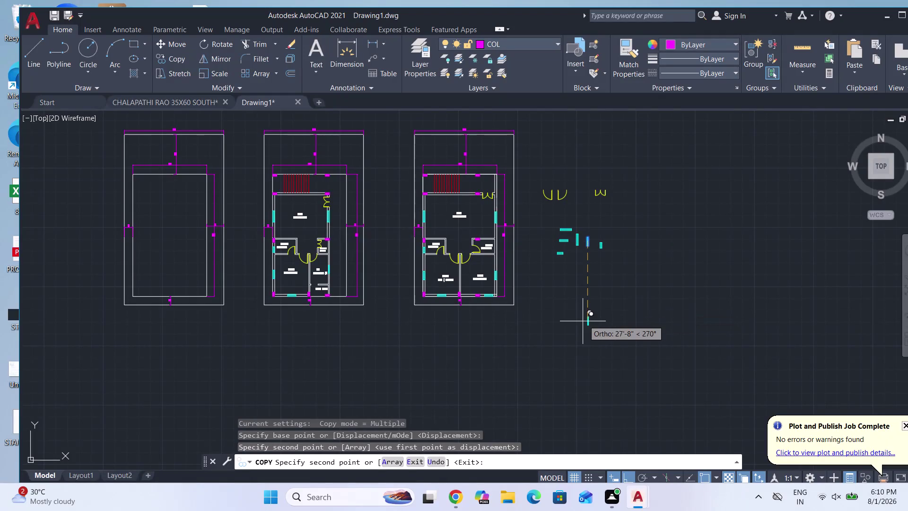
End the window copy and select the middle vertical window piece.
key(Escape)
scroll(up, 3)
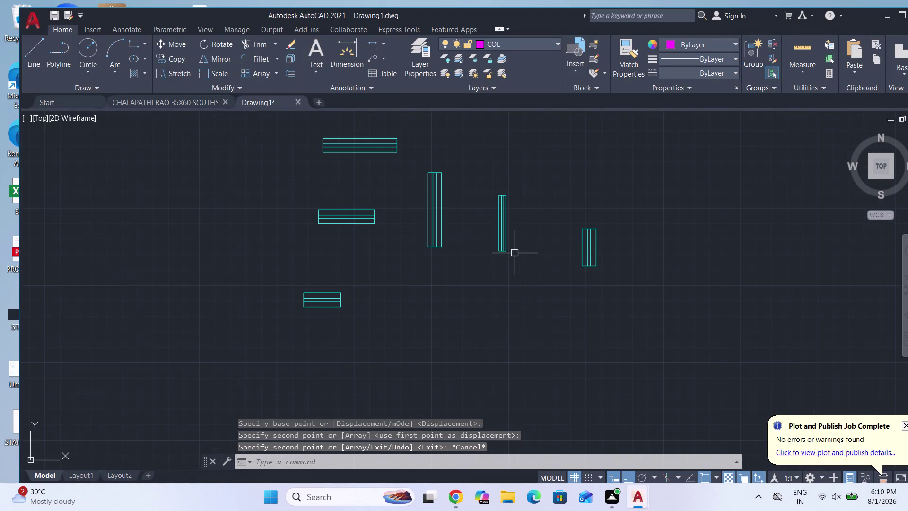
click(514, 253)
click(493, 192)
Scale the piece by reference to 2'-6" long, anchored at its bottom endpoint.
text(S)
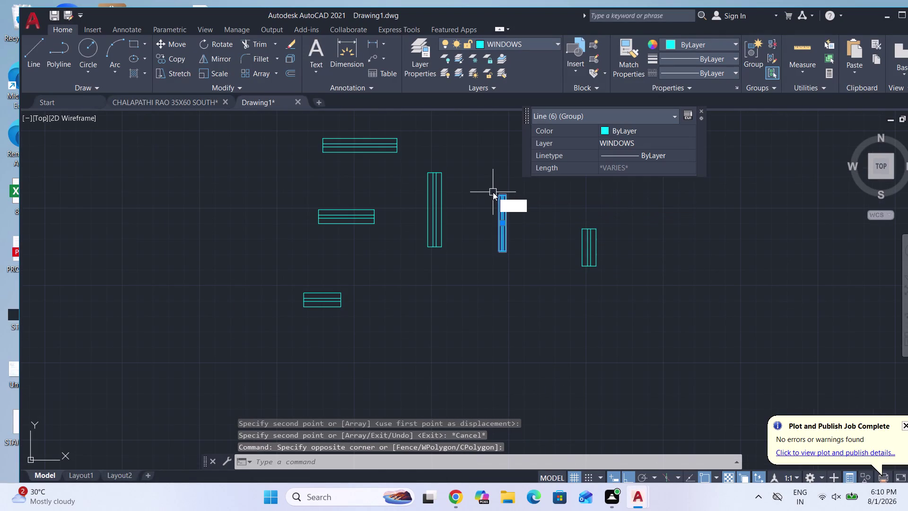
text(C)
key(Return)
scroll(up, 3)
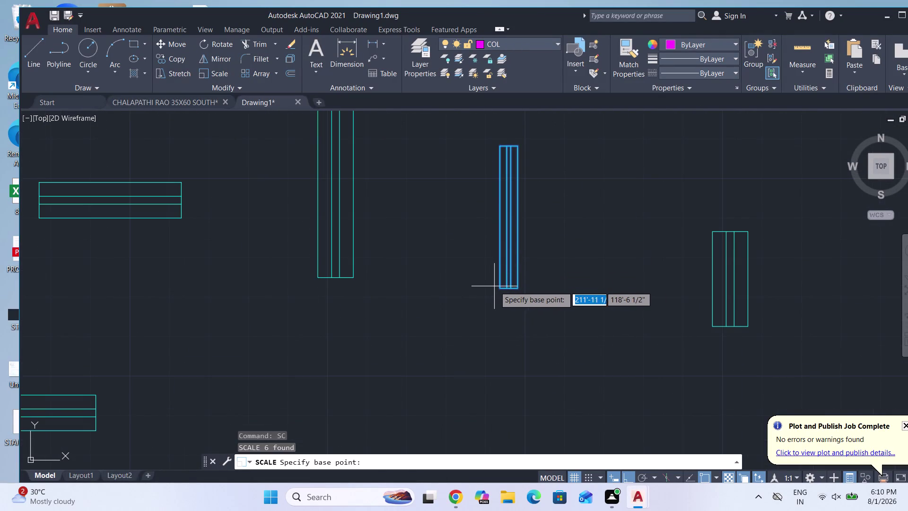
click(497, 286)
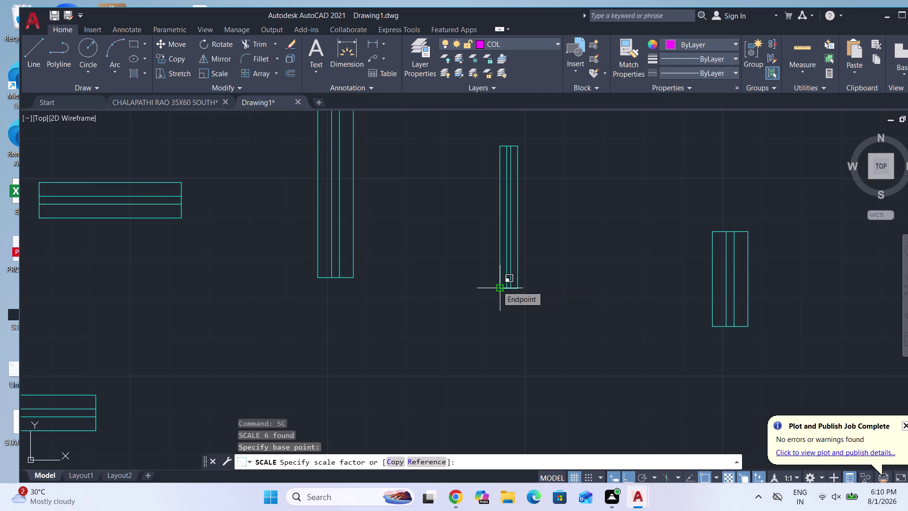
key(r)
key(Return)
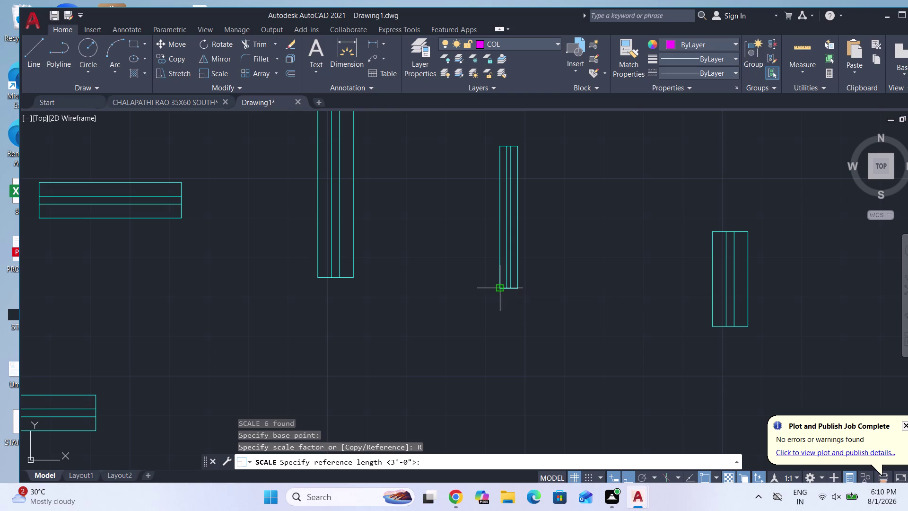
click(496, 286)
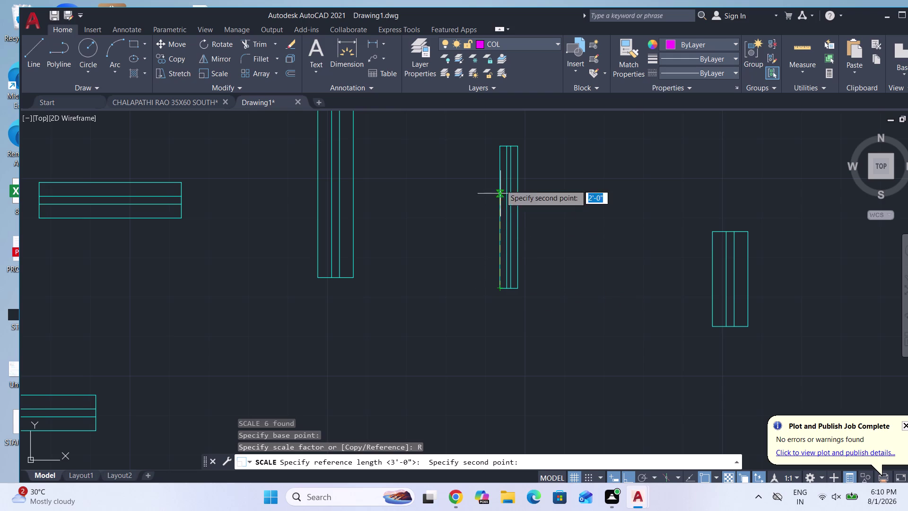
click(499, 145)
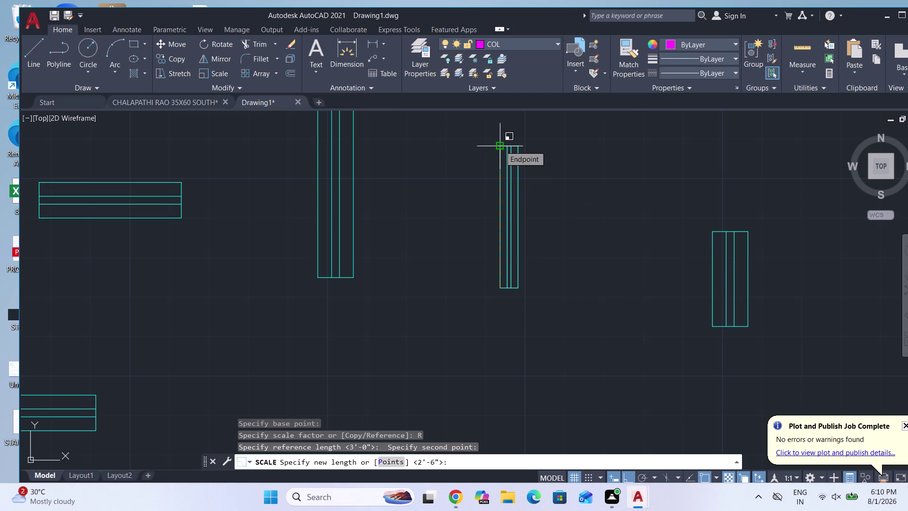
text(2.5')
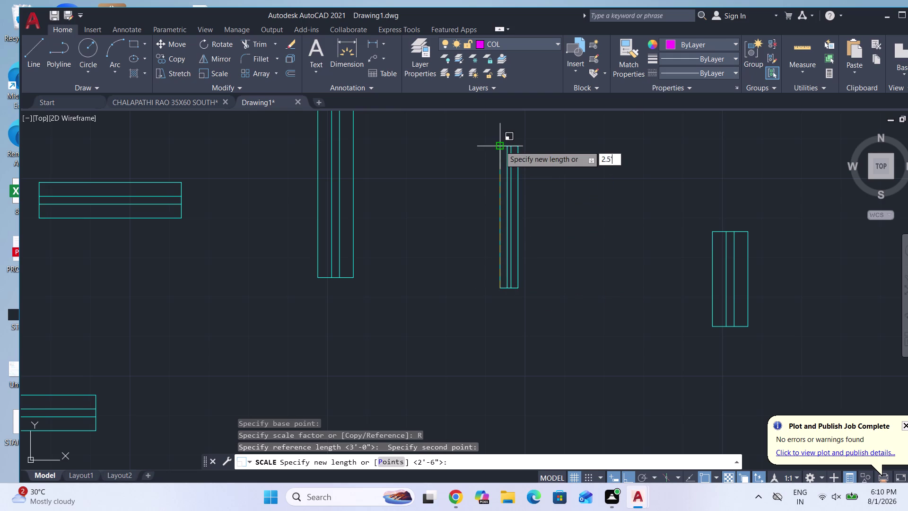
key(Return)
key(Escape)
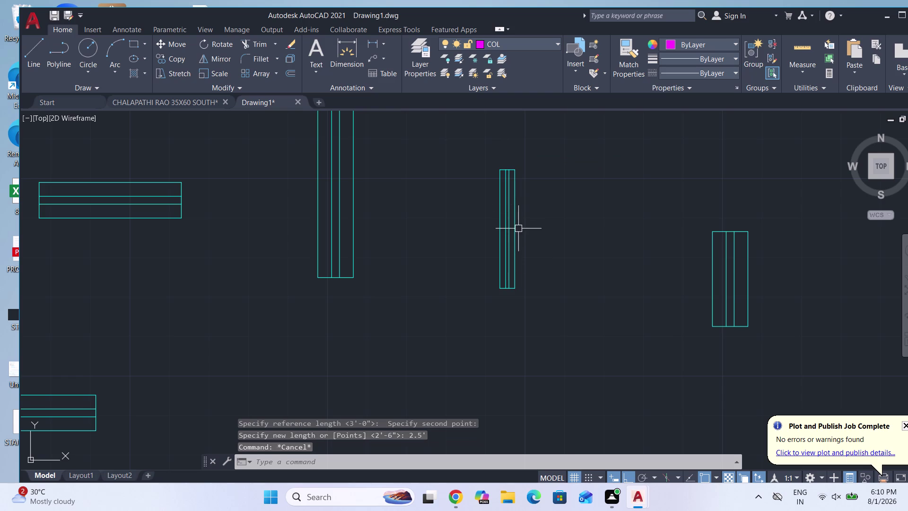
scroll(down, 3)
click(523, 273)
click(494, 170)
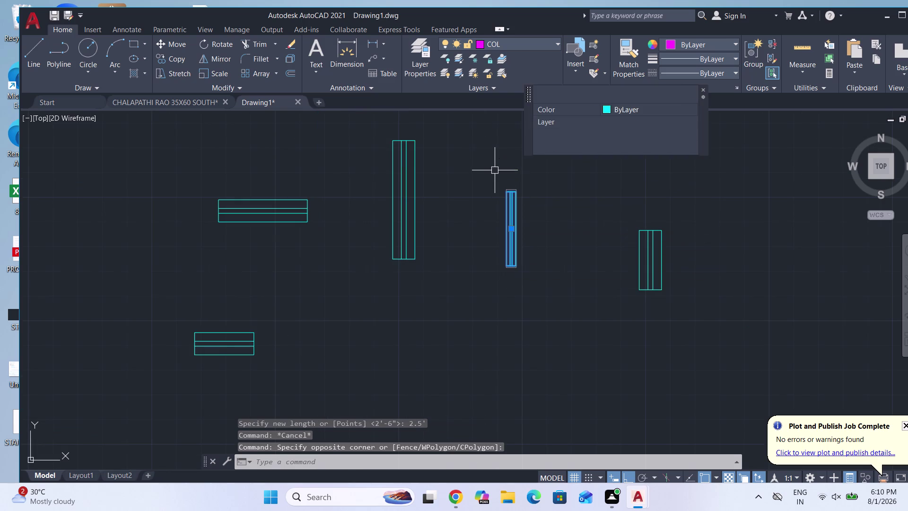
text(SC)
key(Return)
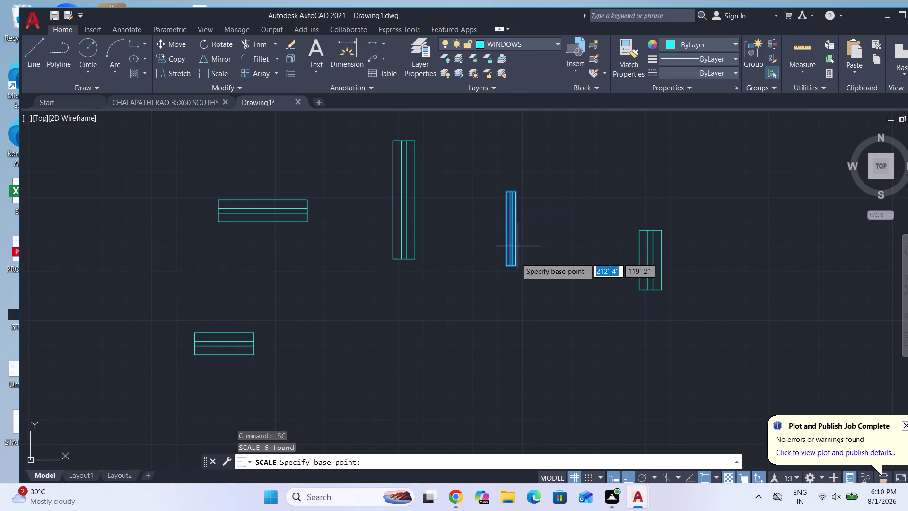
click(506, 266)
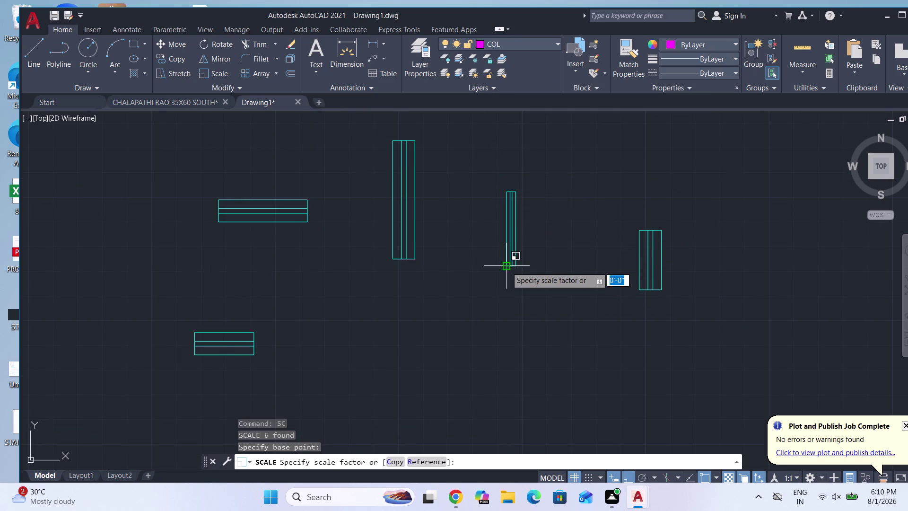
key(r)
key(Return)
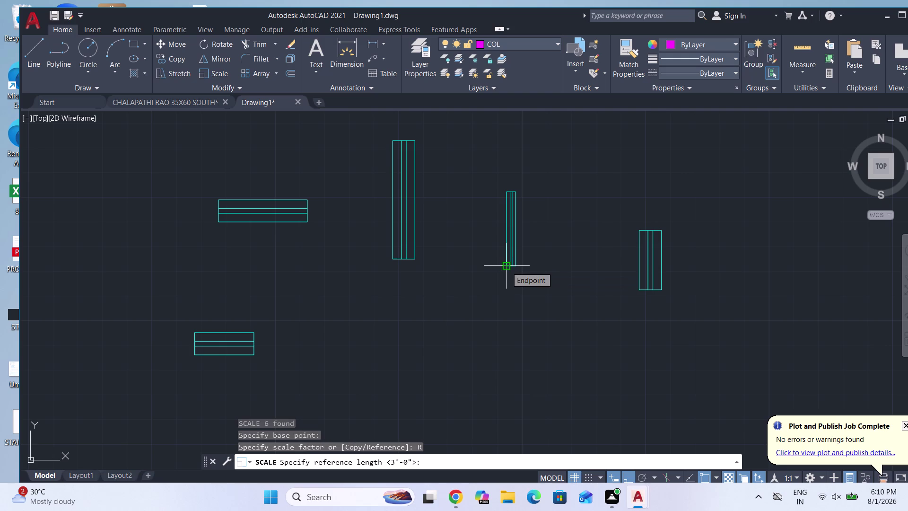
text(2')
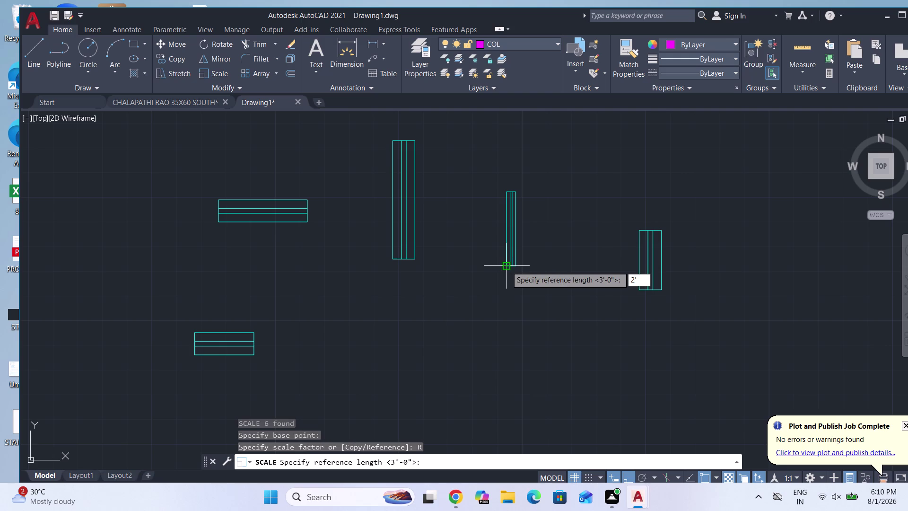
key(Return)
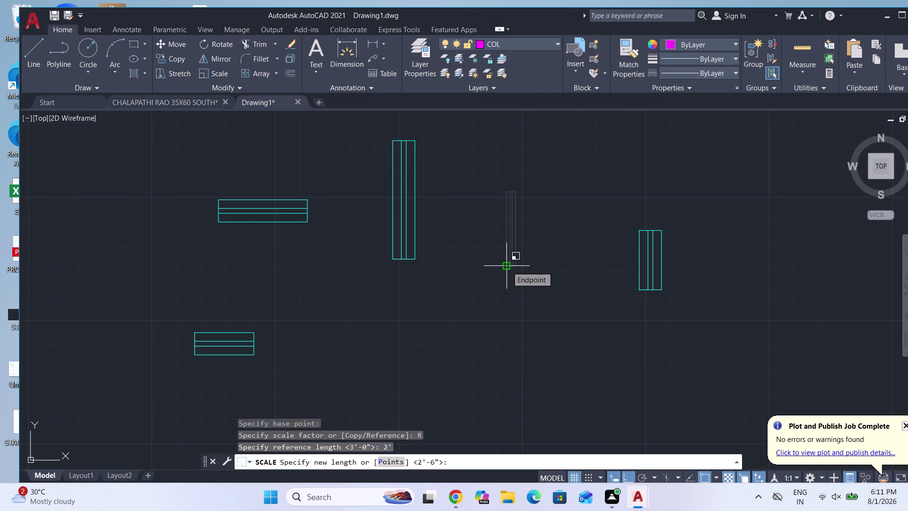
text(2)
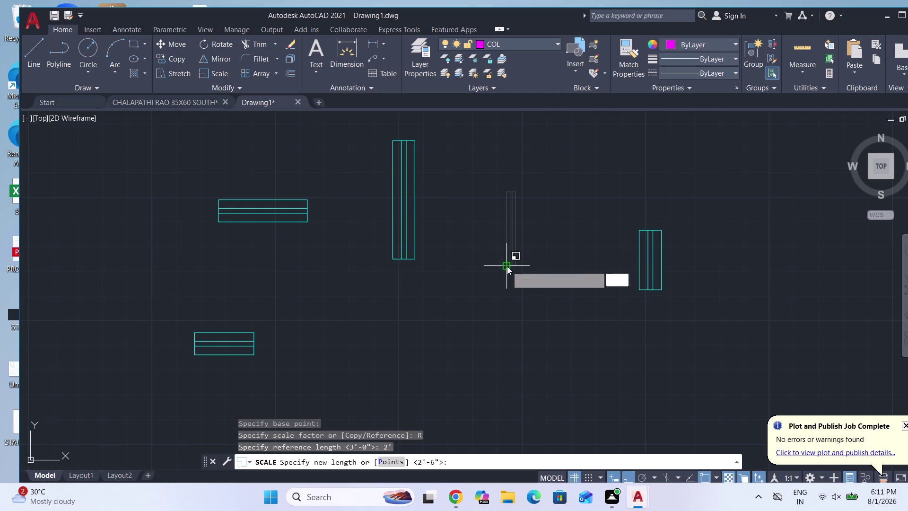
text(')
key(Return)
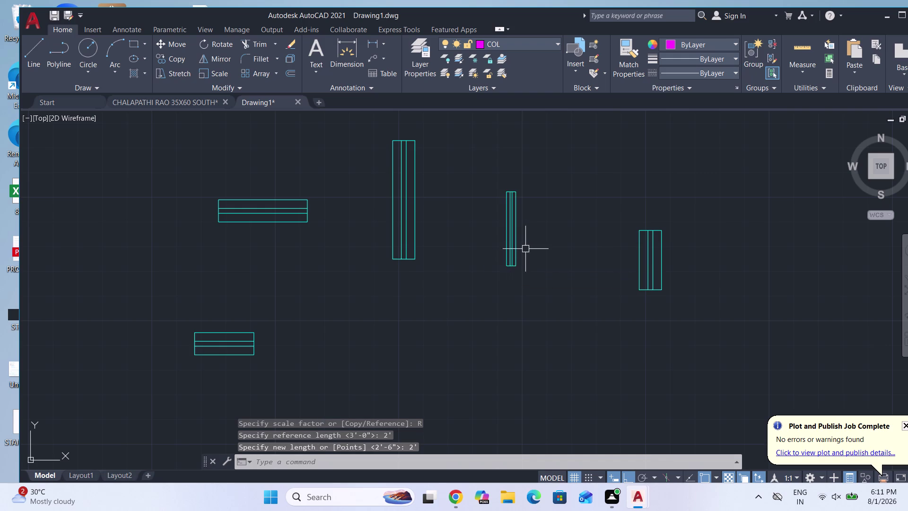
click(515, 264)
scroll(down, 3)
scroll(down, 3)
key(Escape)
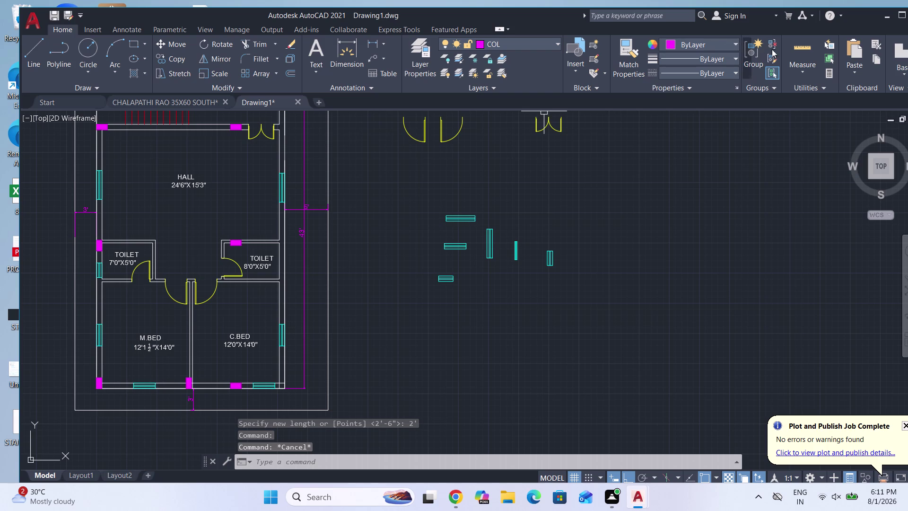
Measure the vertical window piece with a linear dimension, then abandon it.
click(372, 42)
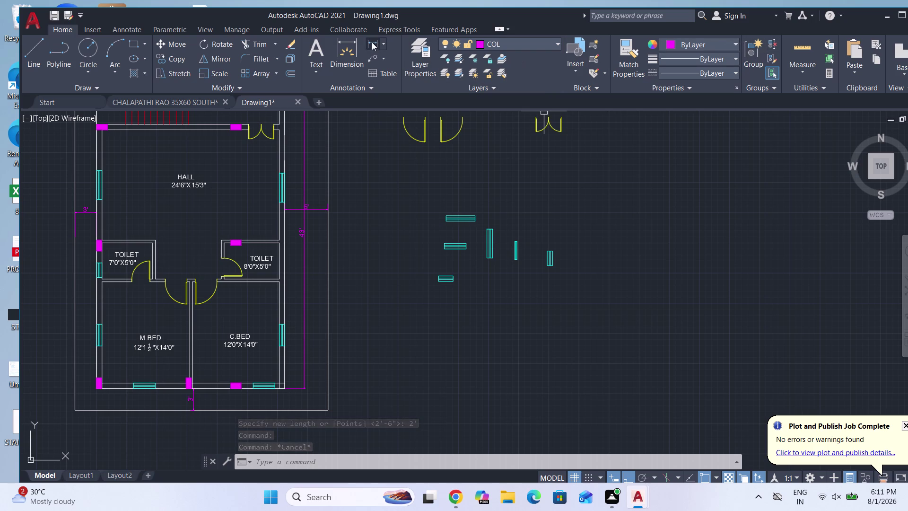
scroll(up, 3)
scroll(up, 3)
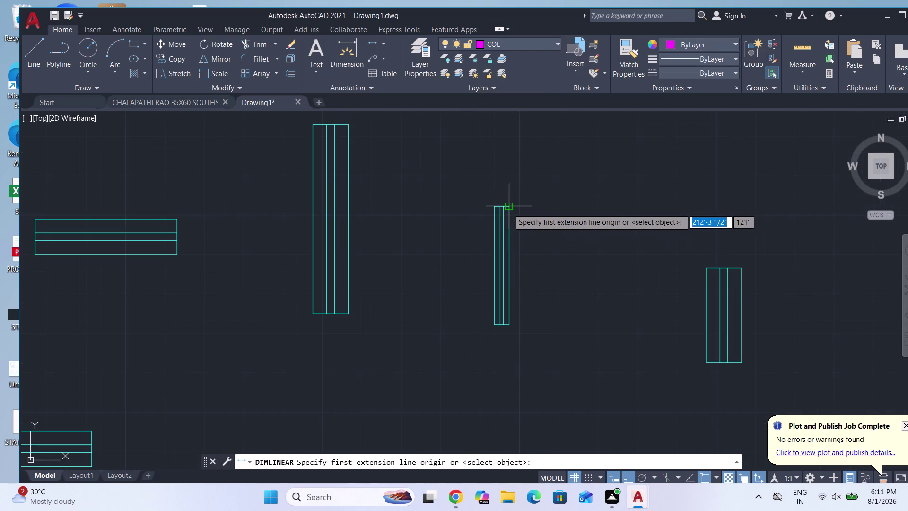
click(508, 208)
click(507, 324)
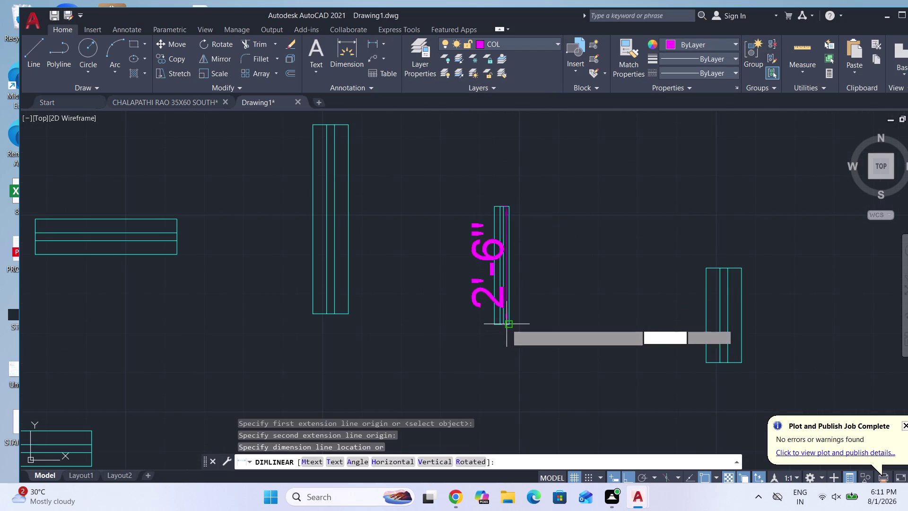
key(Escape)
Scale the piece by reference from 2'-6" to 2' with its top end fixed.
click(515, 343)
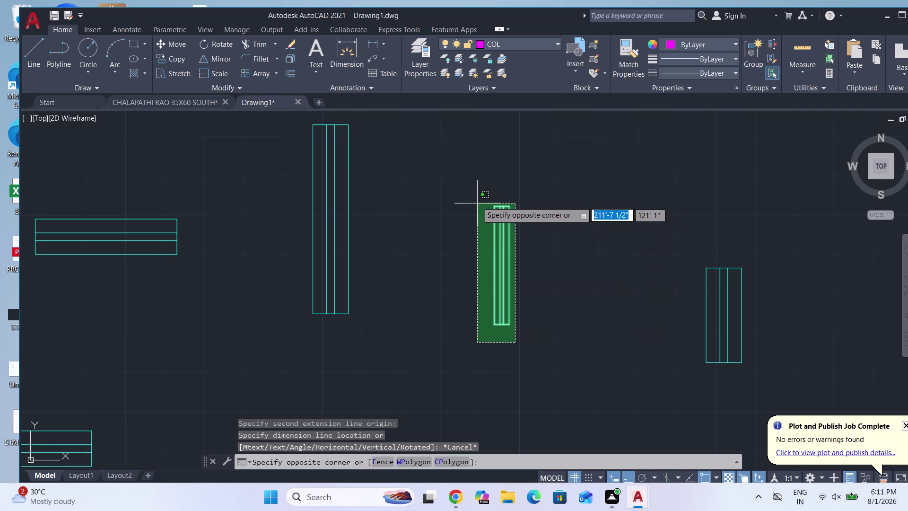
click(477, 191)
text(SC)
key(Return)
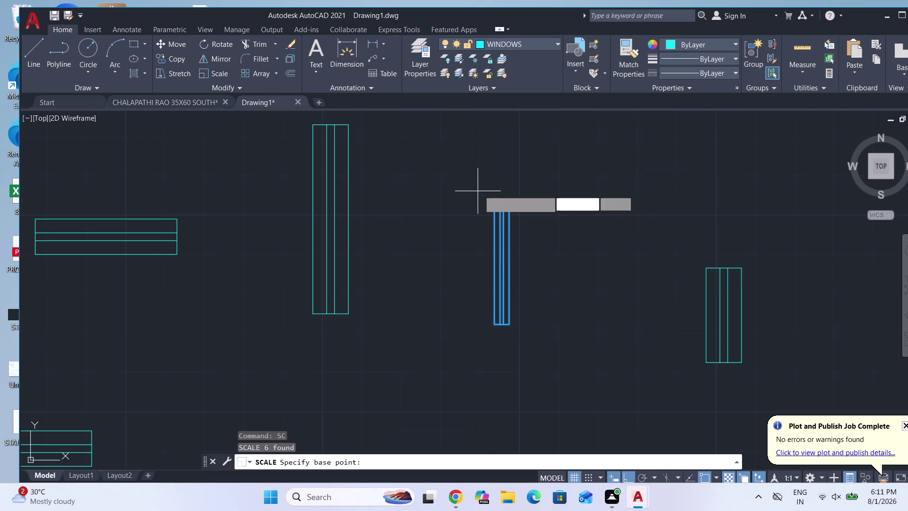
click(492, 205)
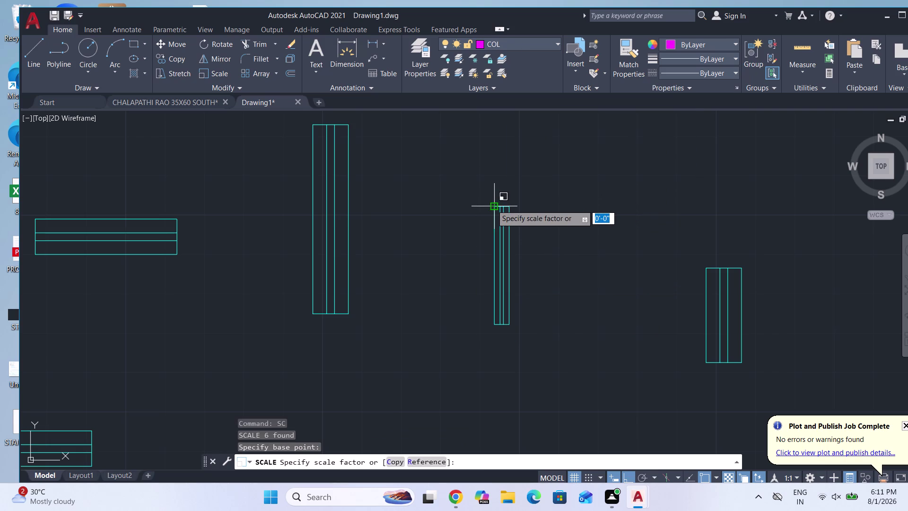
key(r)
key(Return)
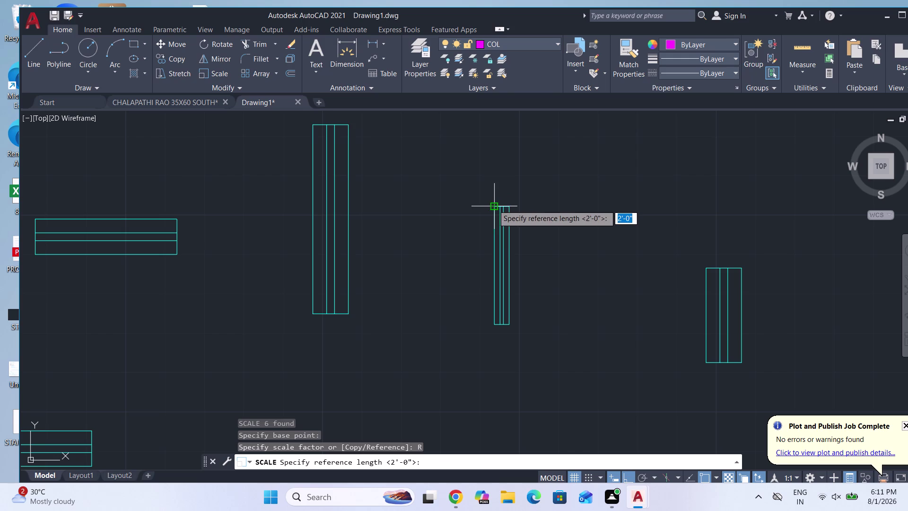
click(495, 205)
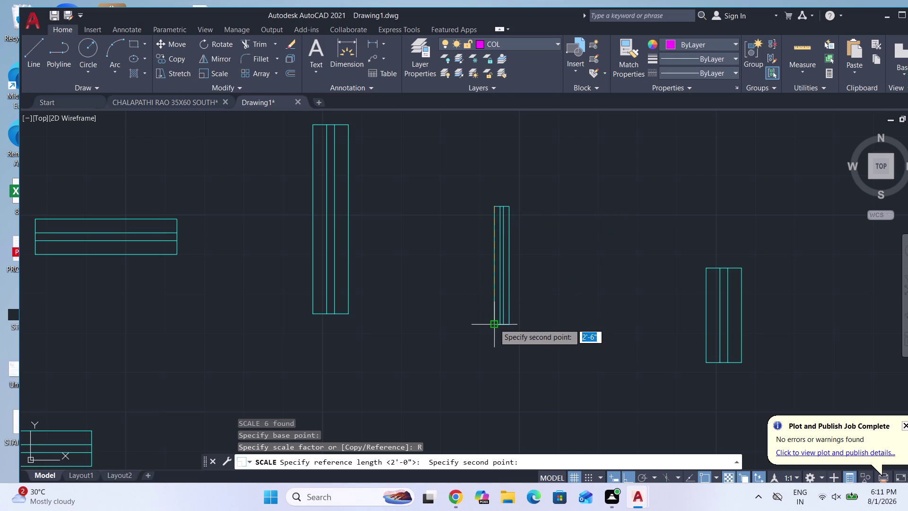
click(495, 323)
text(2)
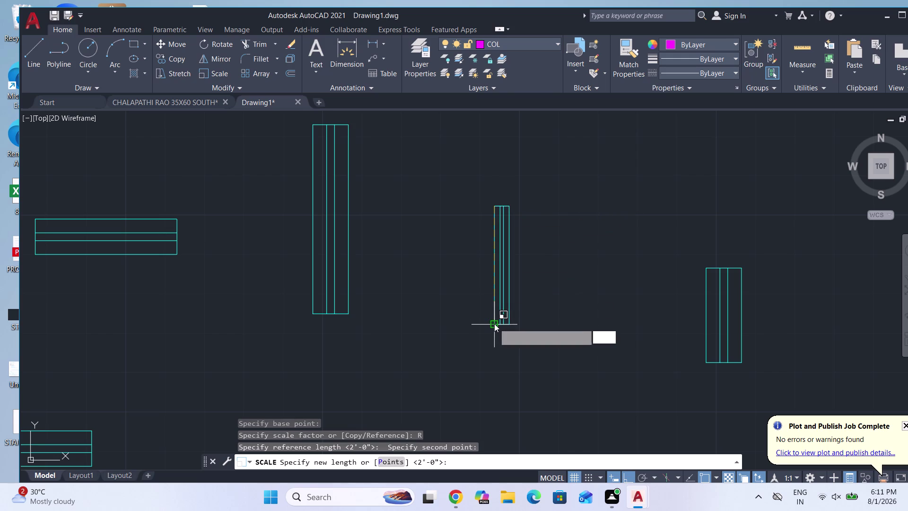
text(')
key(Return)
key(Escape)
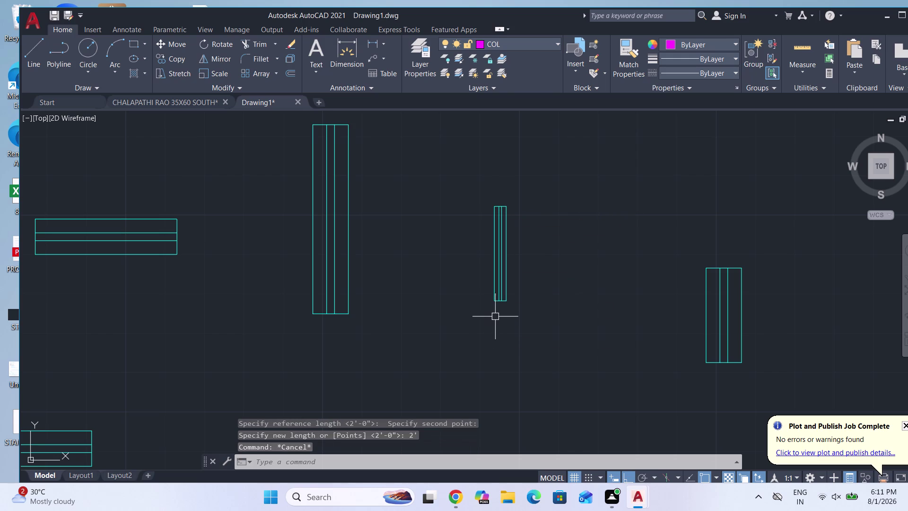
click(503, 288)
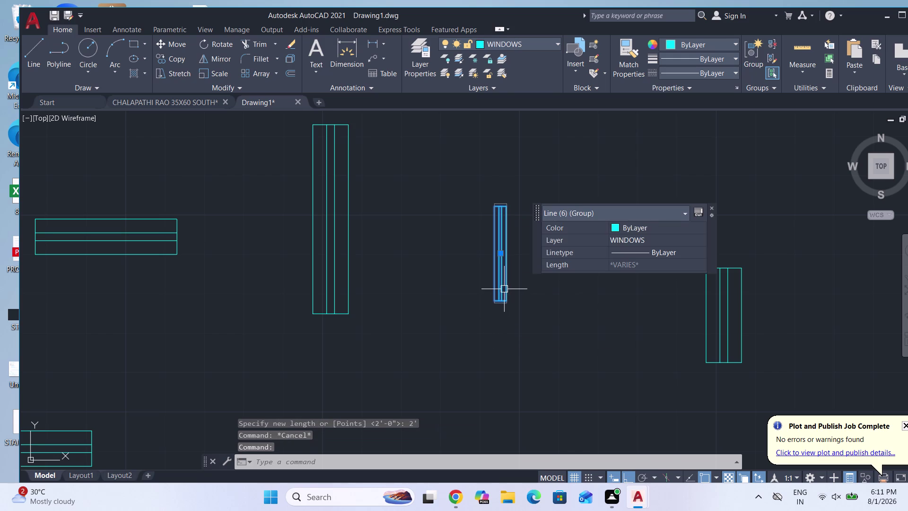
text(CO)
key(Return)
scroll(up, 3)
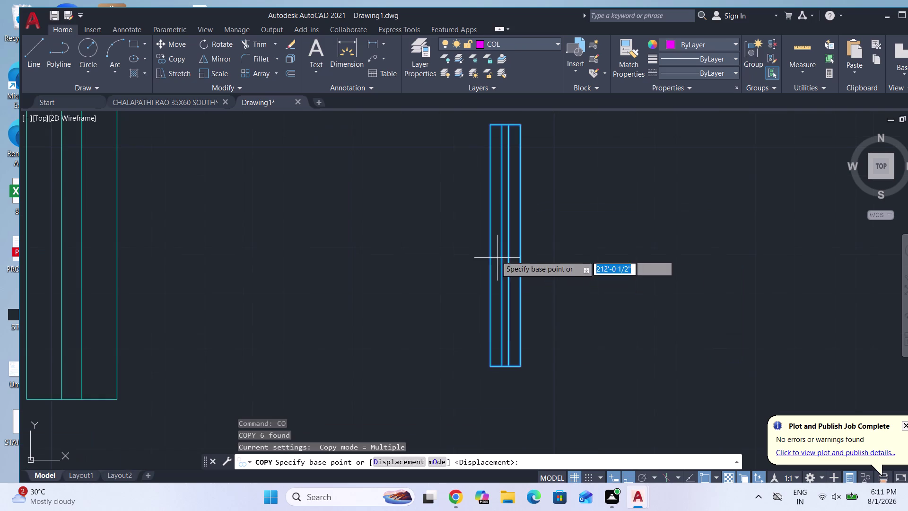
click(488, 243)
scroll(down, 3)
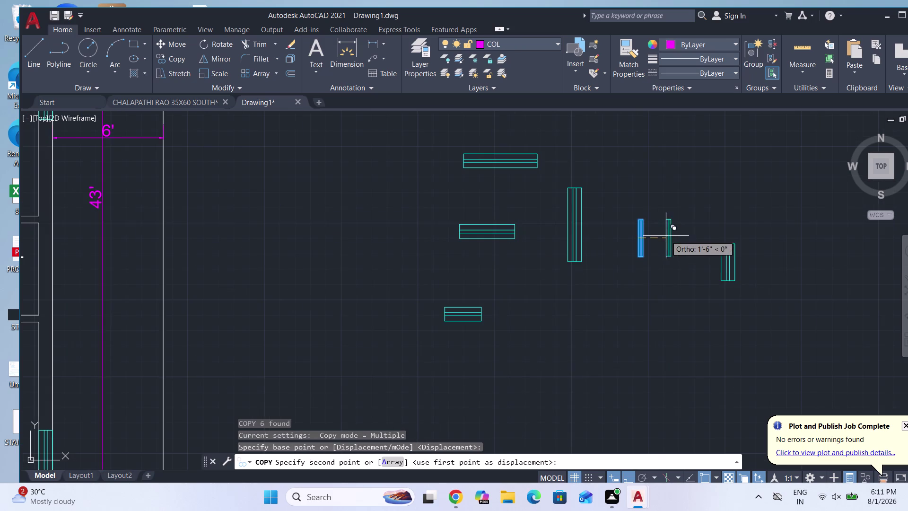
scroll(down, 3)
scroll(up, 3)
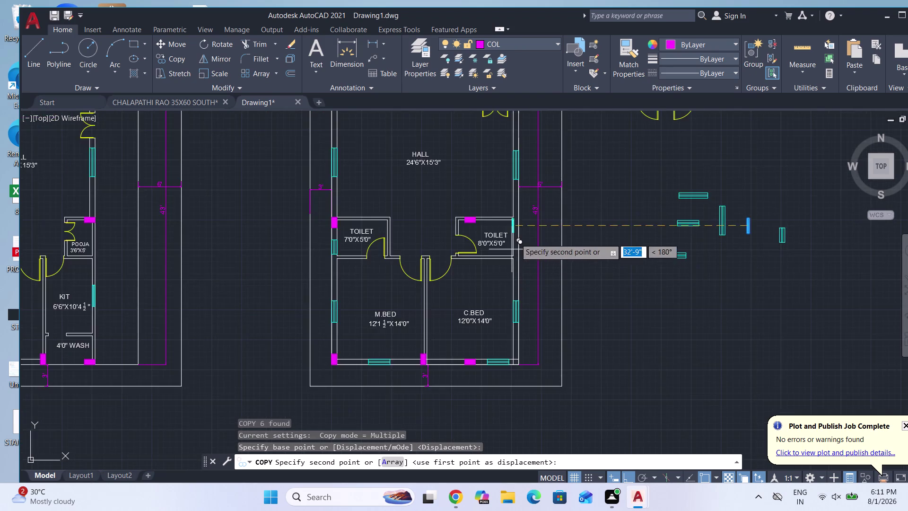
scroll(up, 3)
scroll(down, 3)
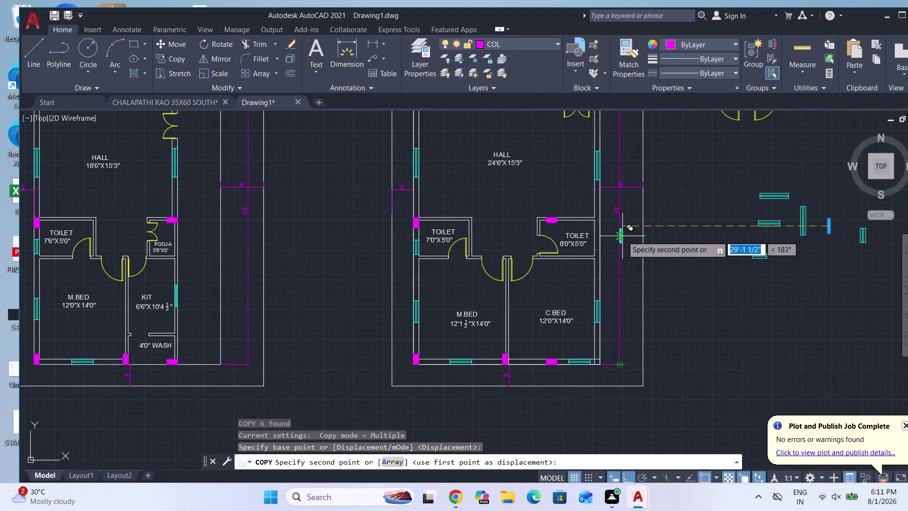
scroll(down, 3)
scroll(up, 3)
scroll(up, 3)
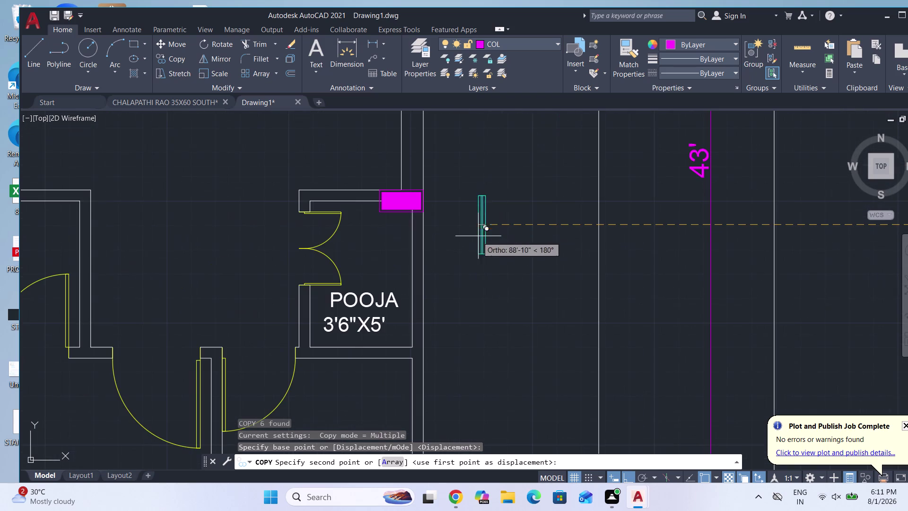
click(413, 272)
scroll(down, 3)
scroll(down, 3)
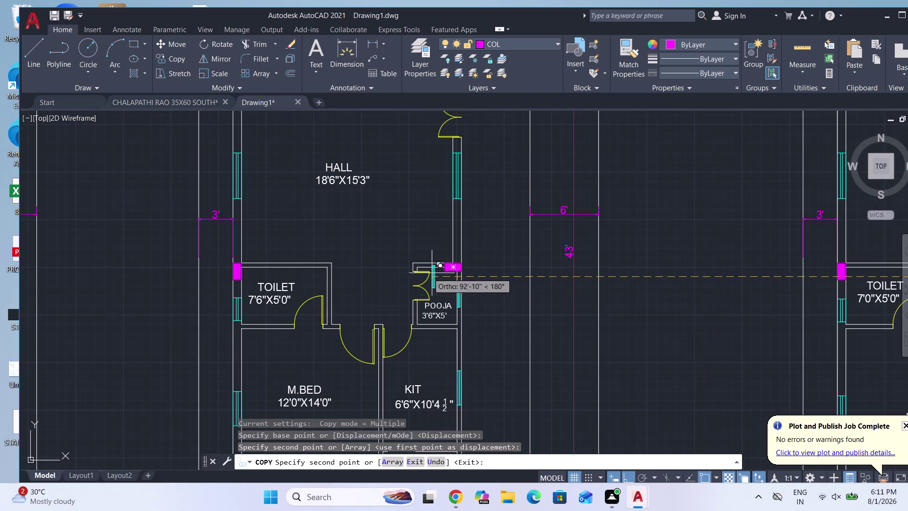
scroll(down, 3)
scroll(down, 3)
scroll(up, 3)
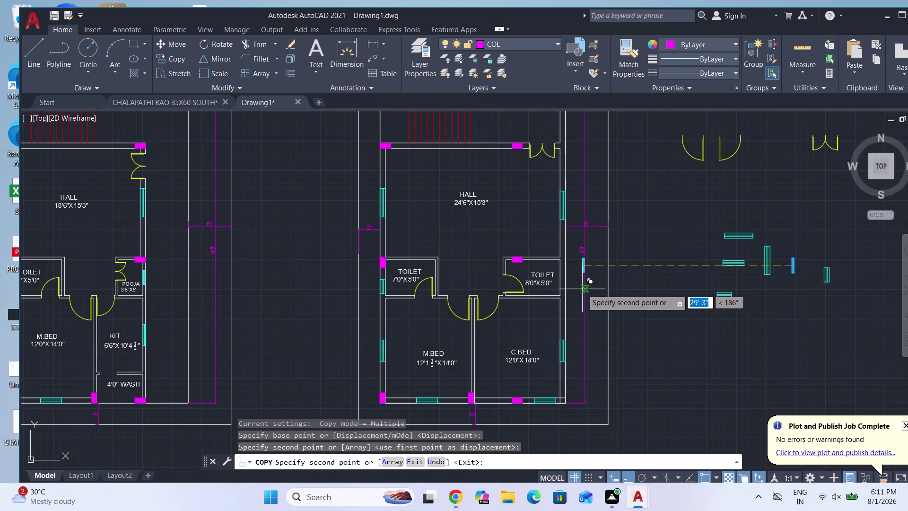
key(Escape)
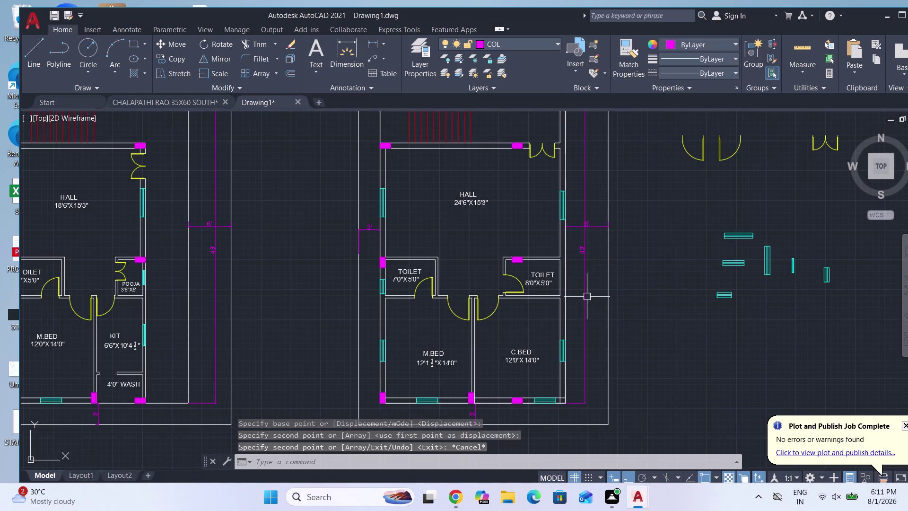
scroll(up, 3)
click(186, 297)
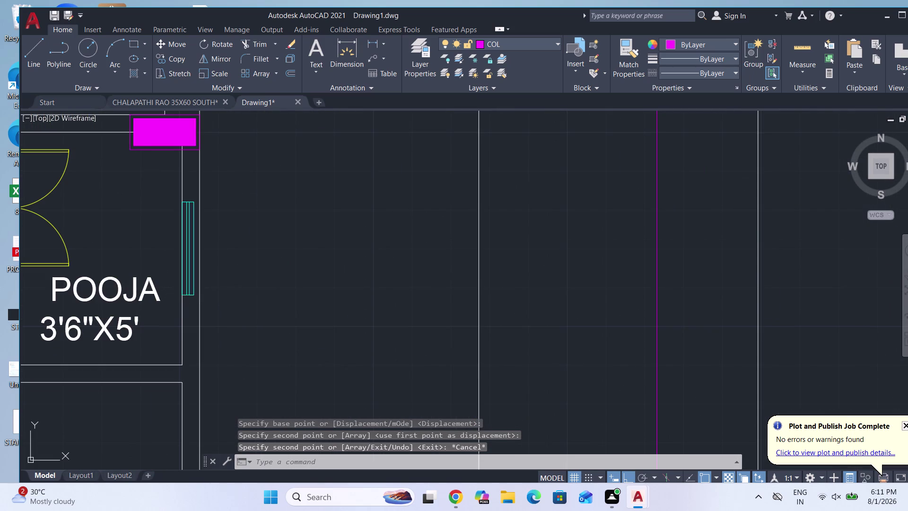
key(Delete)
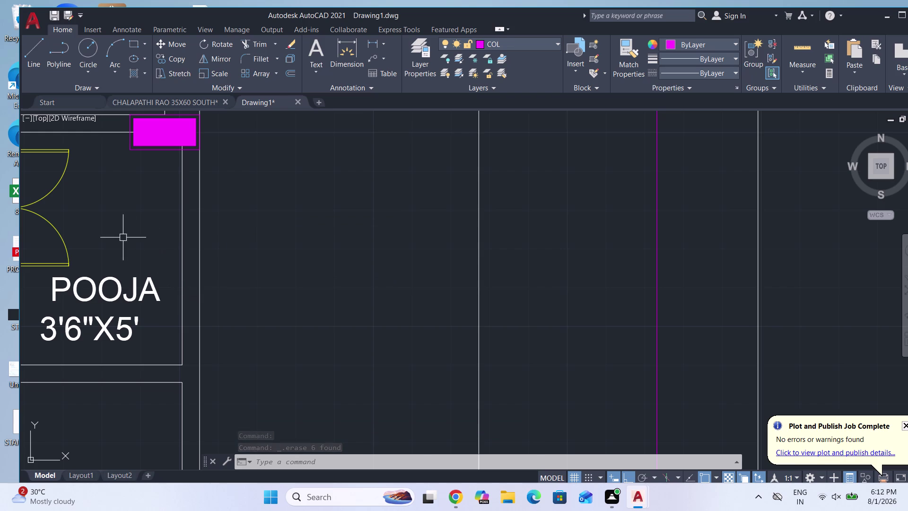
scroll(down, 3)
scroll(down, 3)
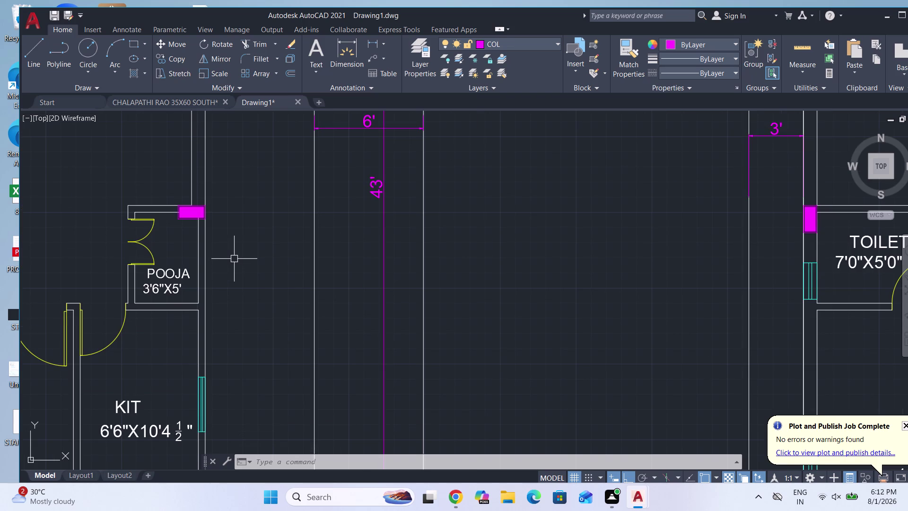
scroll(down, 3)
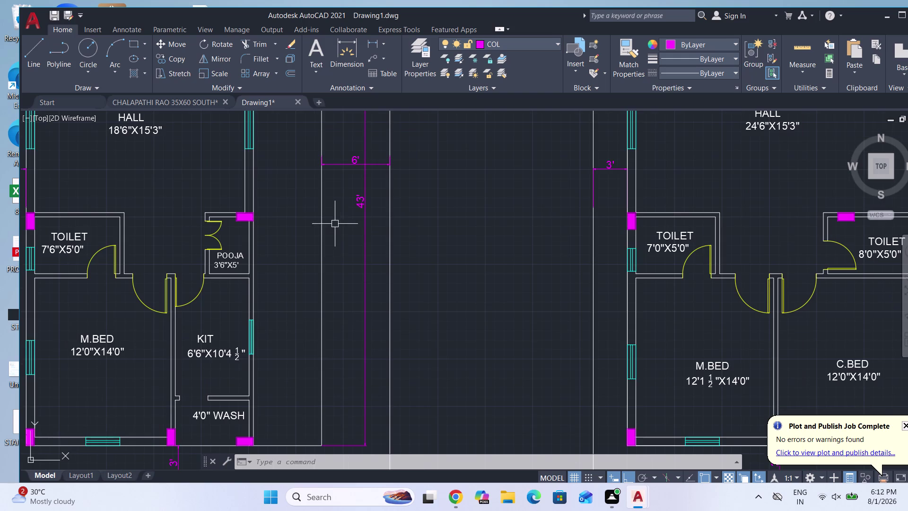
scroll(down, 3)
scroll(down, 3)
scroll(down, 3)
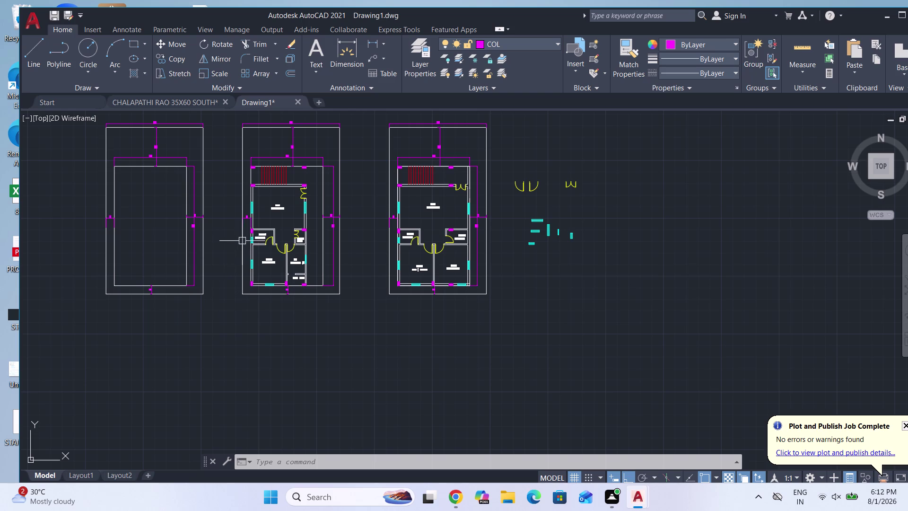
scroll(up, 3)
scroll(up, 3)
click(301, 179)
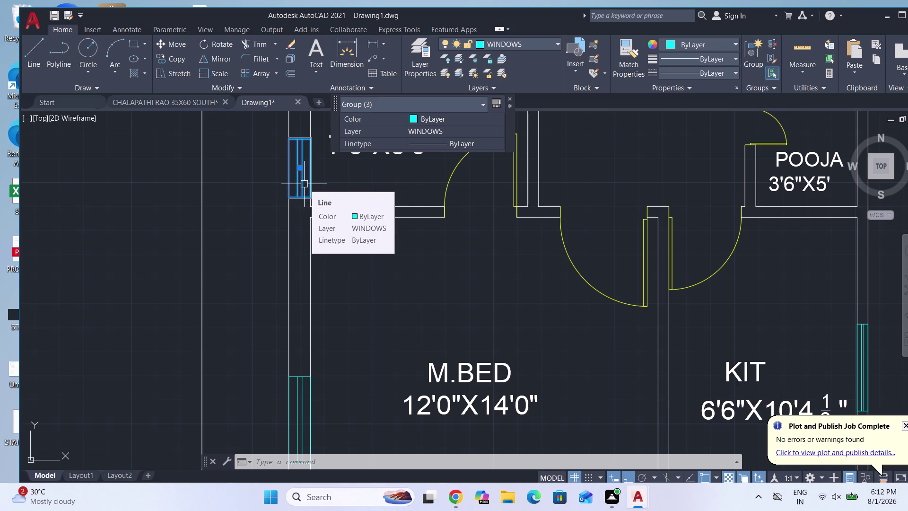
Copy the toilet window into the 8'0"X5'0" toilet's outer wall in the second plan.
key(c)
key(o)
key(Return)
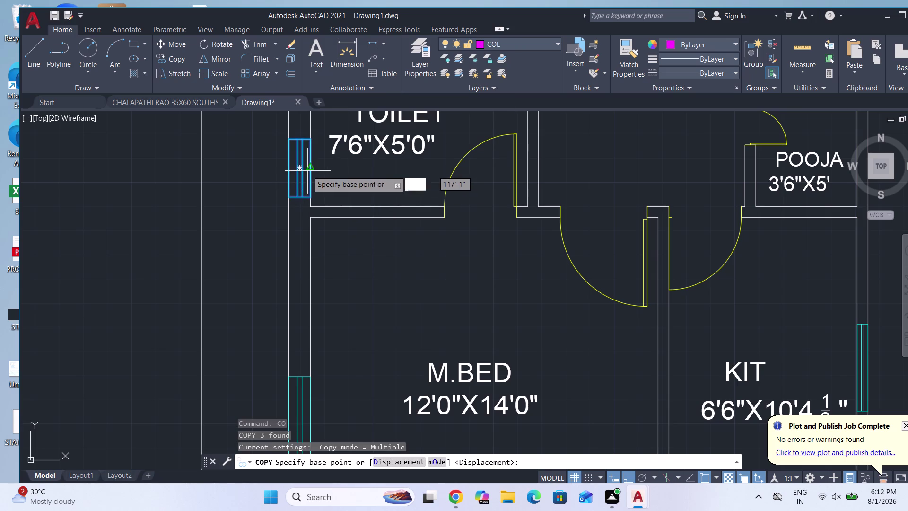
click(310, 171)
scroll(down, 3)
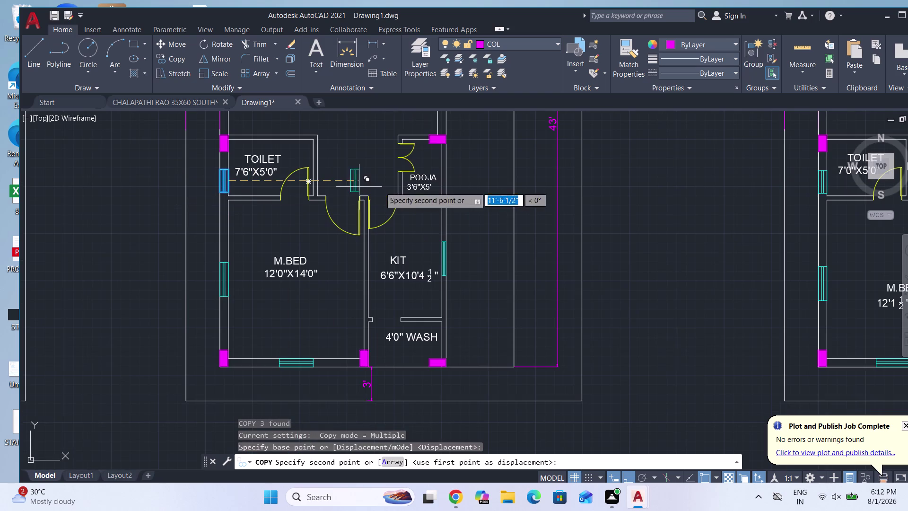
scroll(down, 3)
scroll(down, 3)
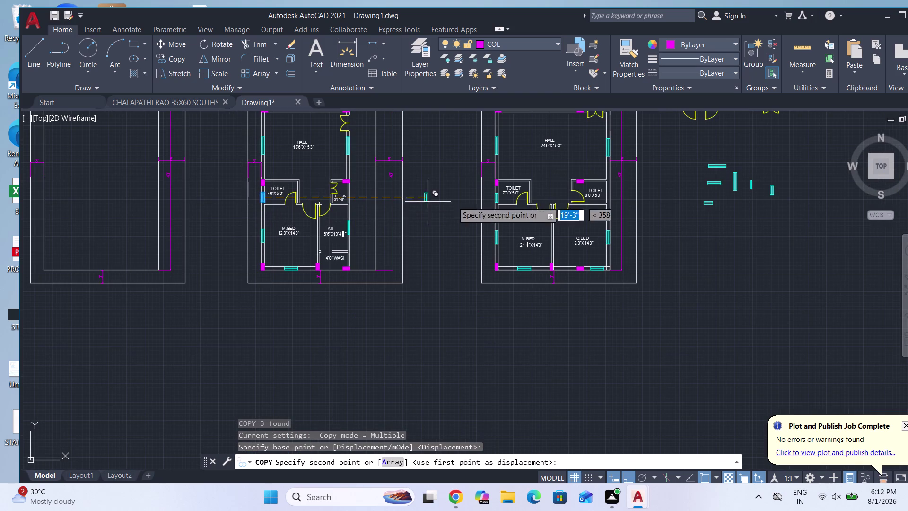
scroll(up, 3)
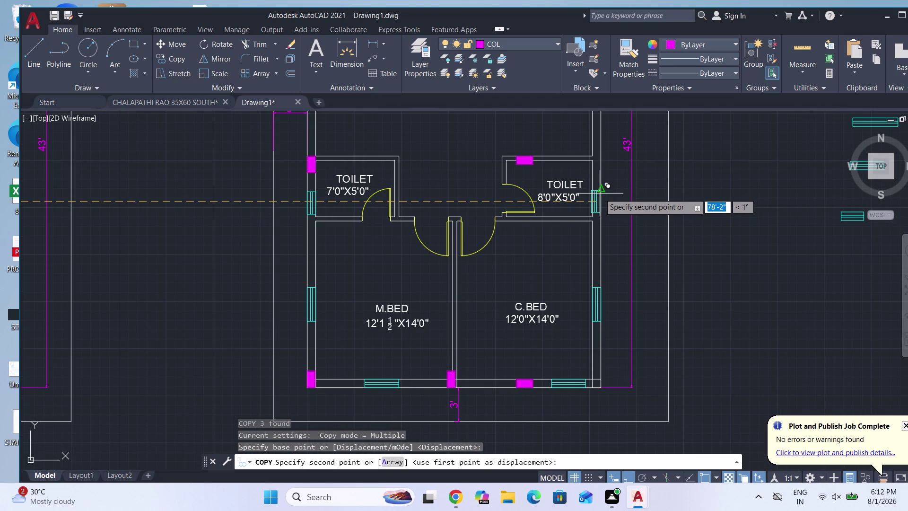
click(600, 194)
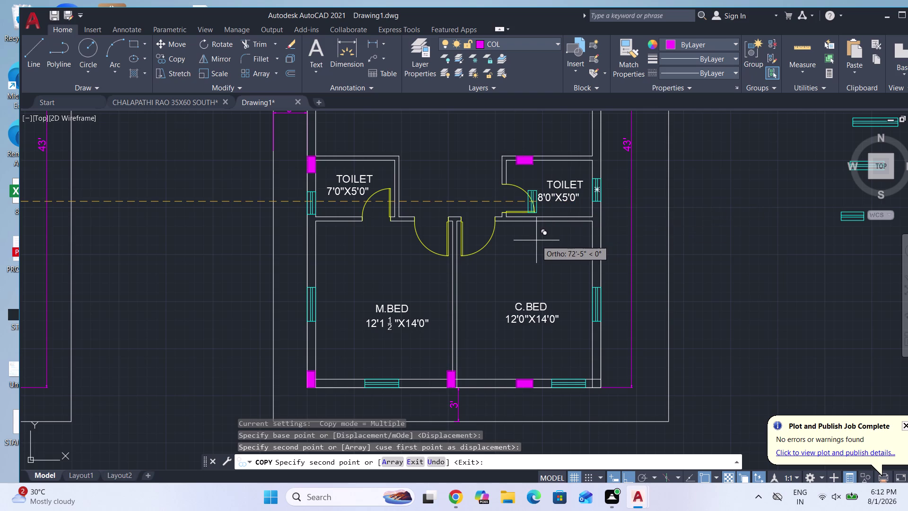
key(Escape)
scroll(down, 3)
scroll(down, 3)
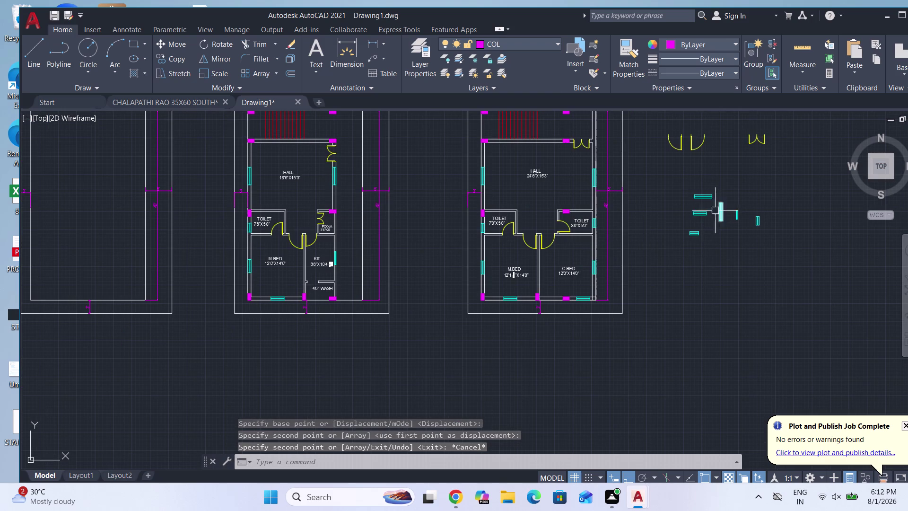
scroll(down, 3)
click(752, 256)
Delete the leftover doors and windows and set a rectangle's first corner beside the plans.
click(681, 188)
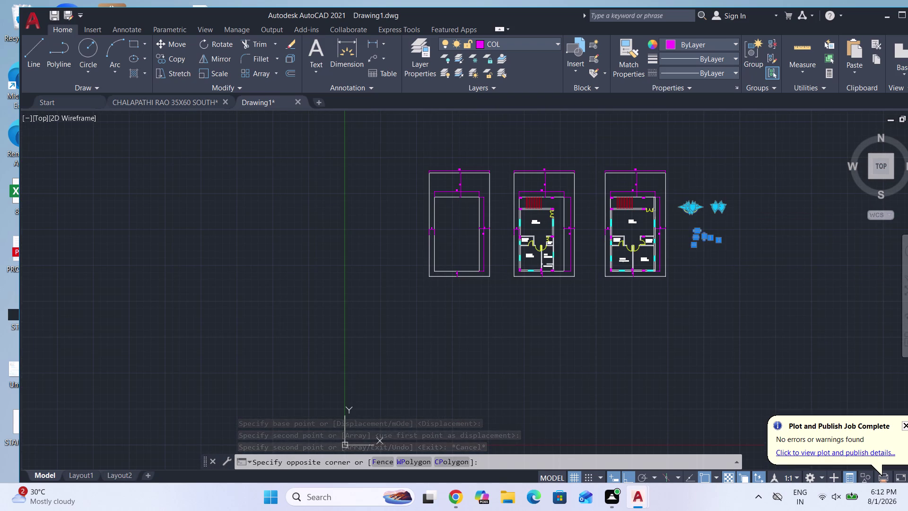
key(Delete)
text(RE)
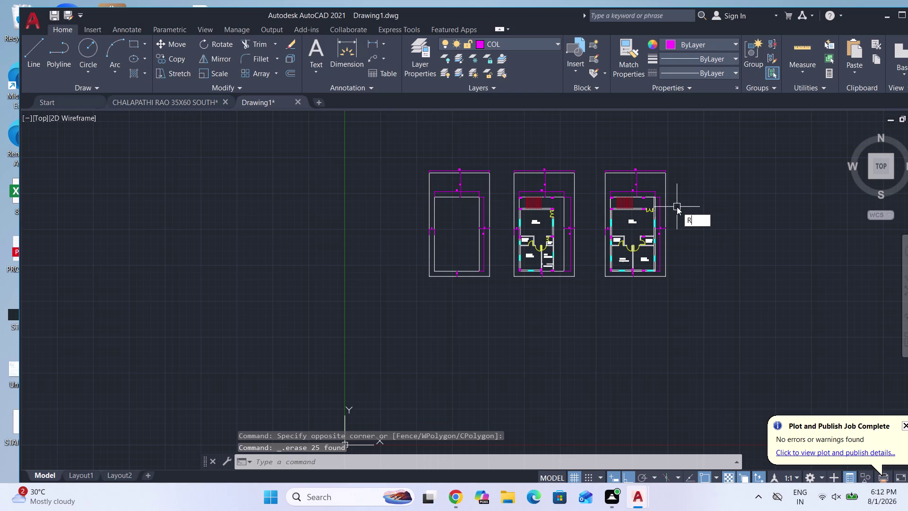
key(c)
key(Return)
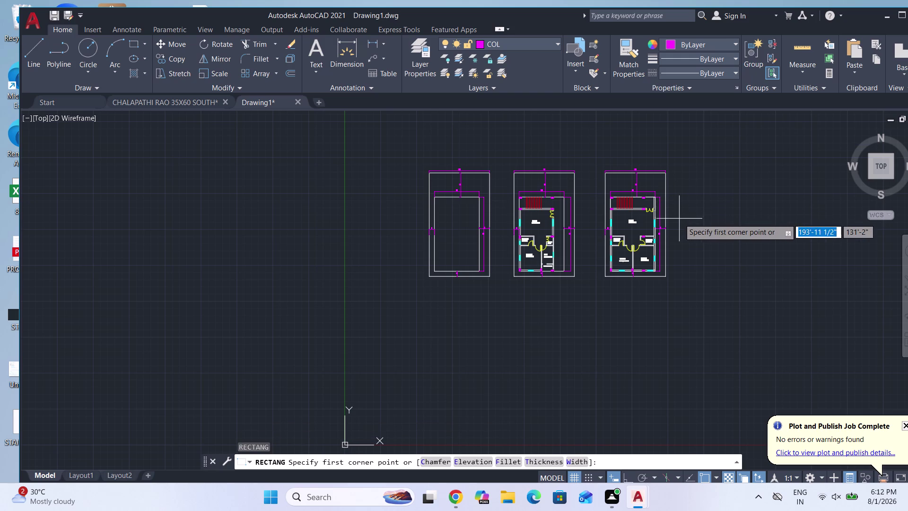
click(686, 222)
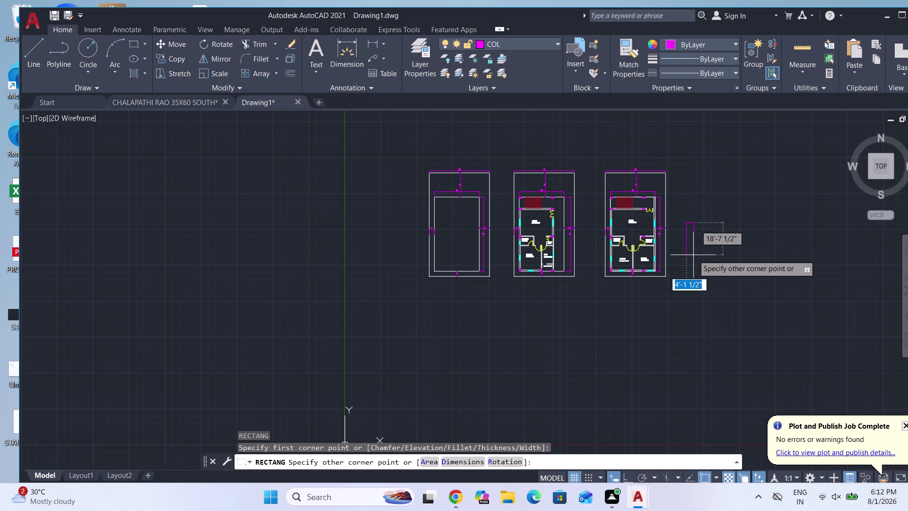
key(d)
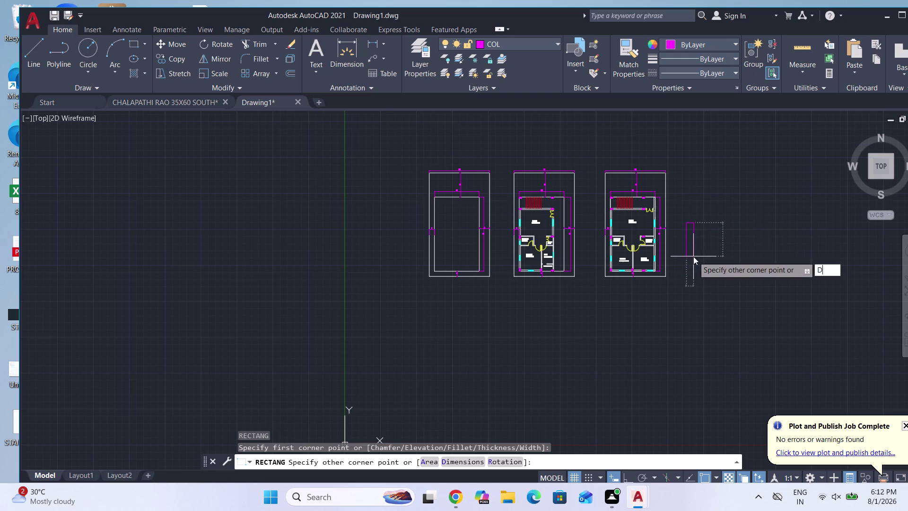
key(Return)
Size the rectangle 4.5 long by 2 inches wide.
text(4.5)
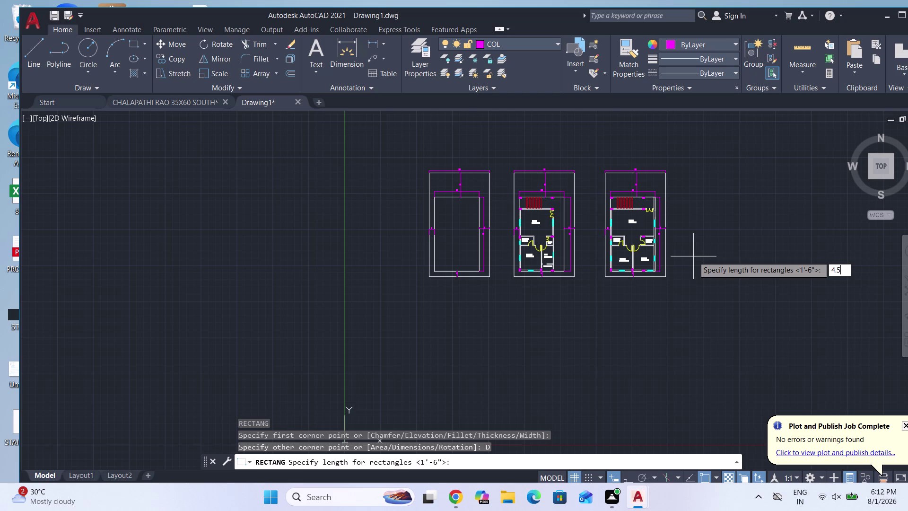
text(")
key(Return)
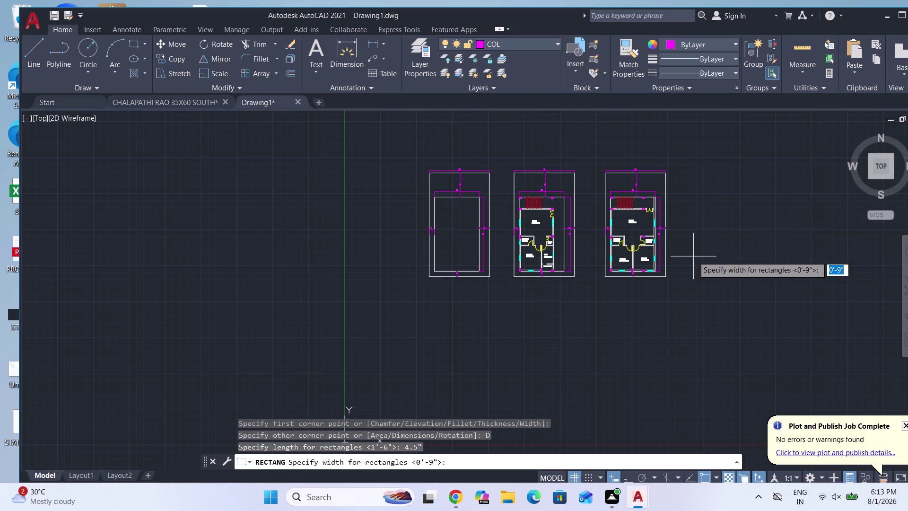
text(2')
key(Return)
click(693, 257)
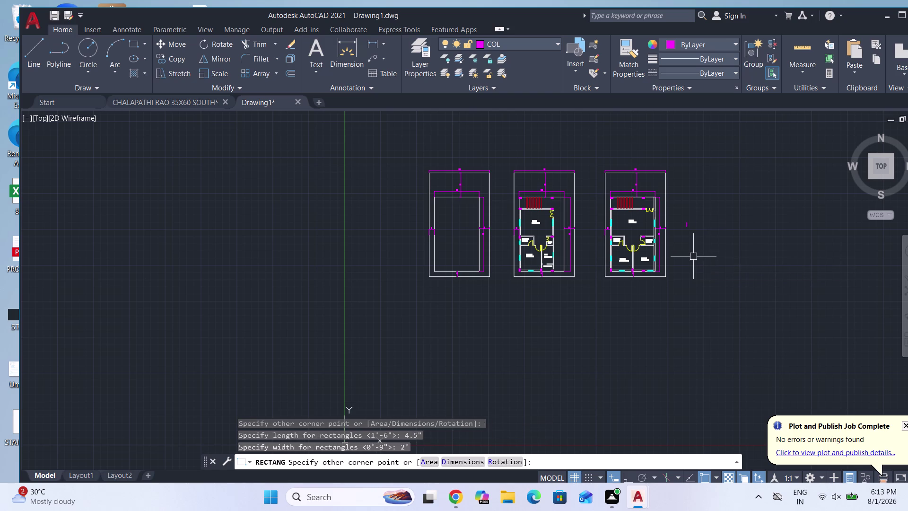
scroll(up, 3)
key(l)
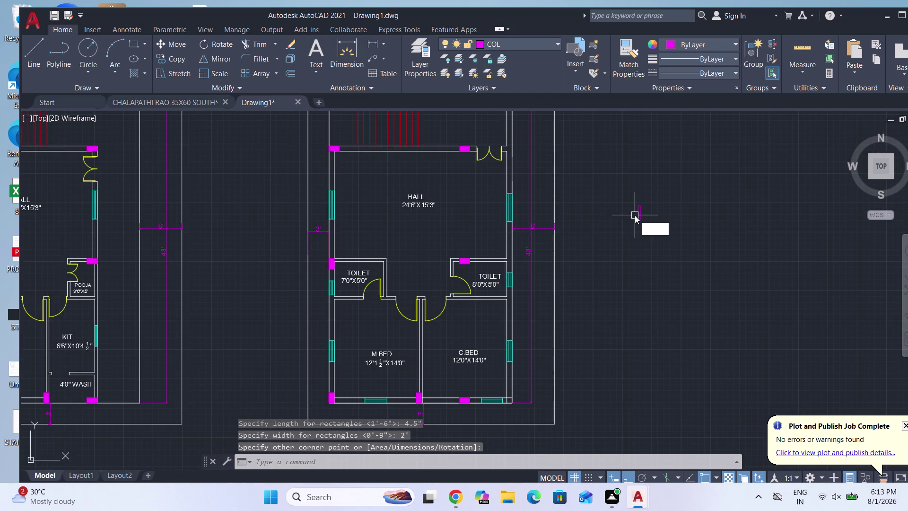
key(Return)
scroll(up, 3)
scroll(up, 3)
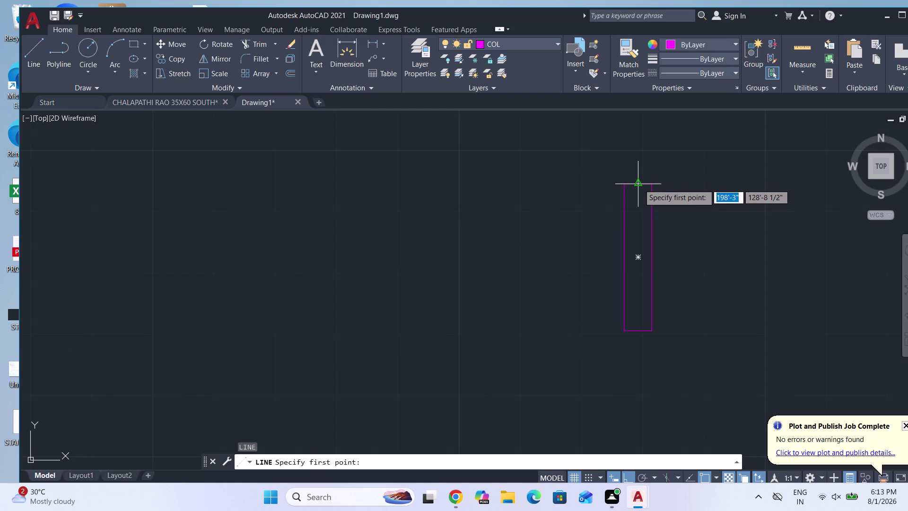
Draw a centre line between the rectangle's midpoints and offset it 1/2" to both sides.
click(638, 184)
click(637, 333)
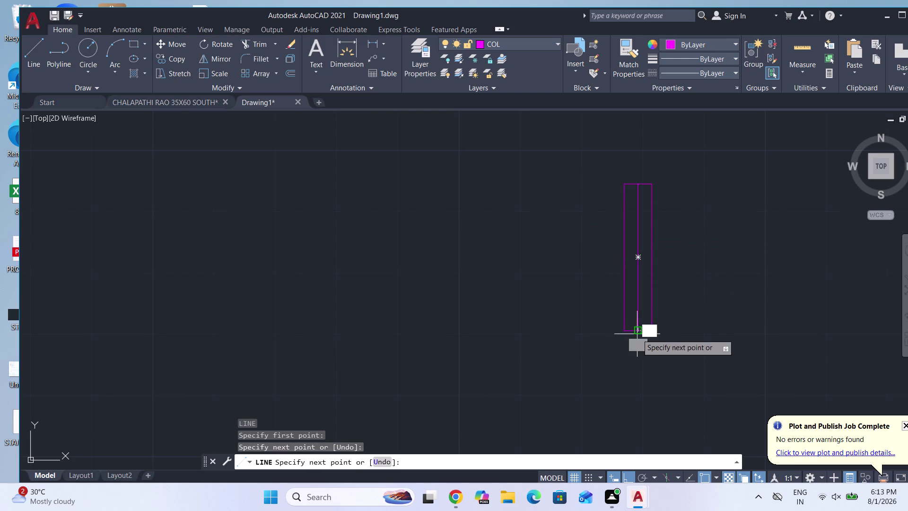
key(Escape)
key(o)
key(Return)
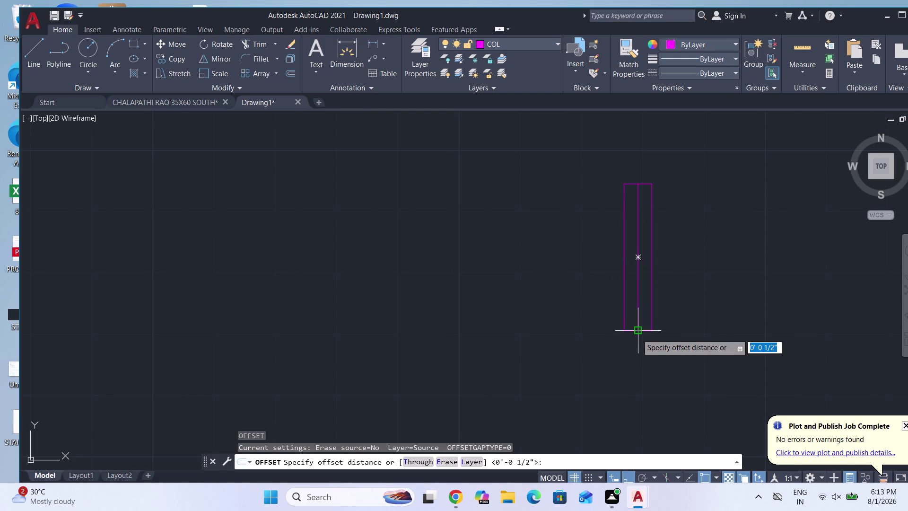
key(Return)
click(638, 287)
click(686, 293)
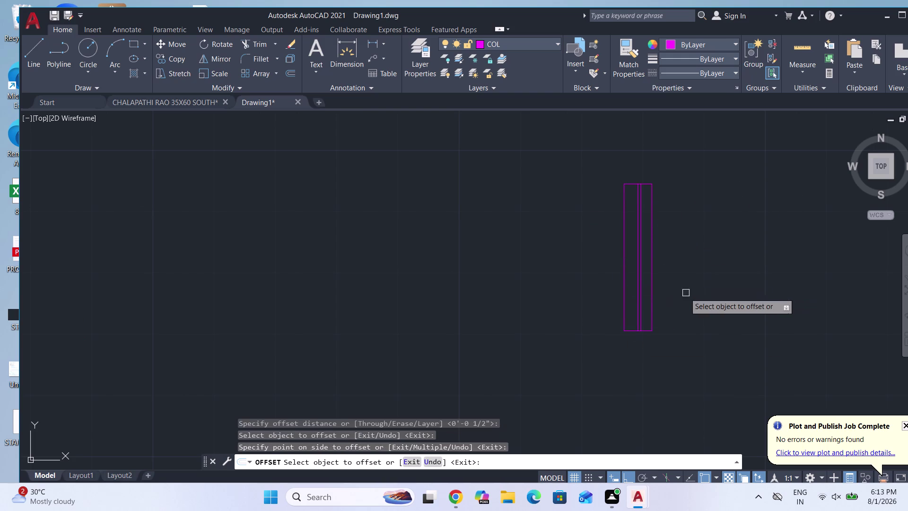
scroll(up, 3)
click(638, 281)
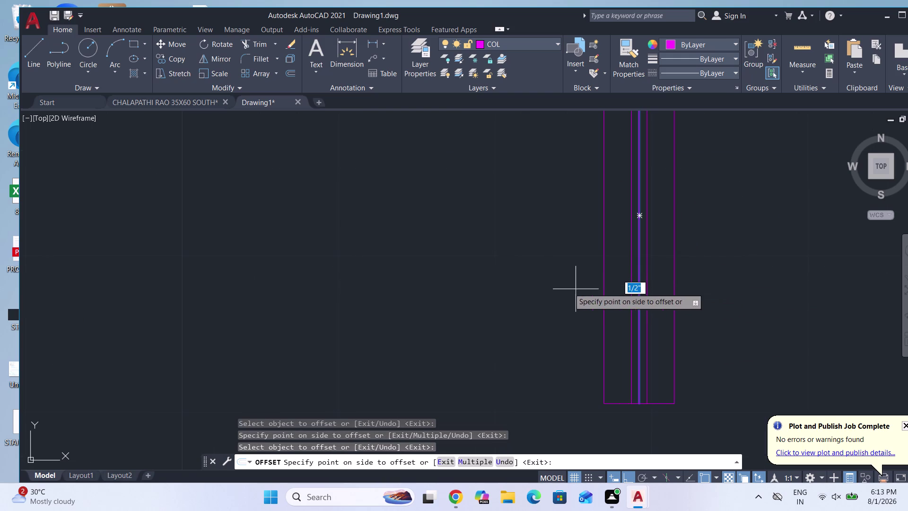
click(565, 288)
key(Escape)
Erase the centre line and select all three window pieces.
scroll(down, 3)
scroll(up, 3)
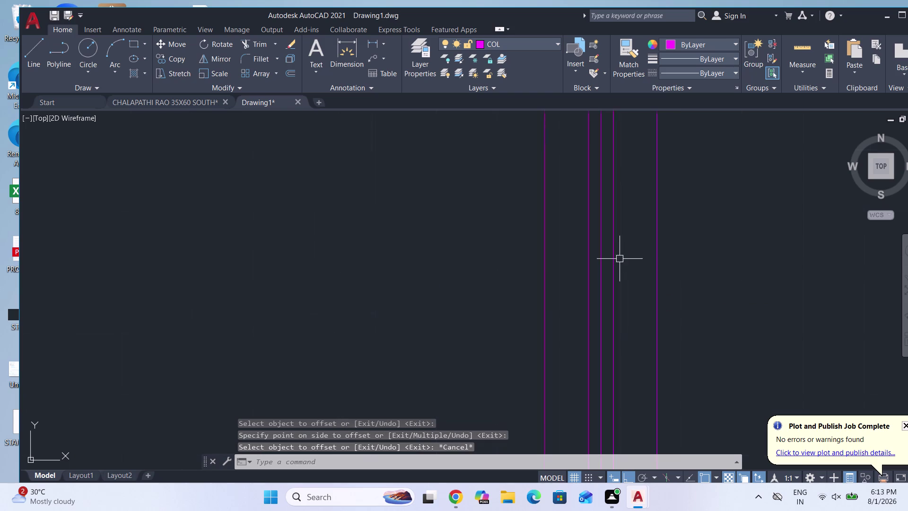
scroll(up, 3)
click(589, 270)
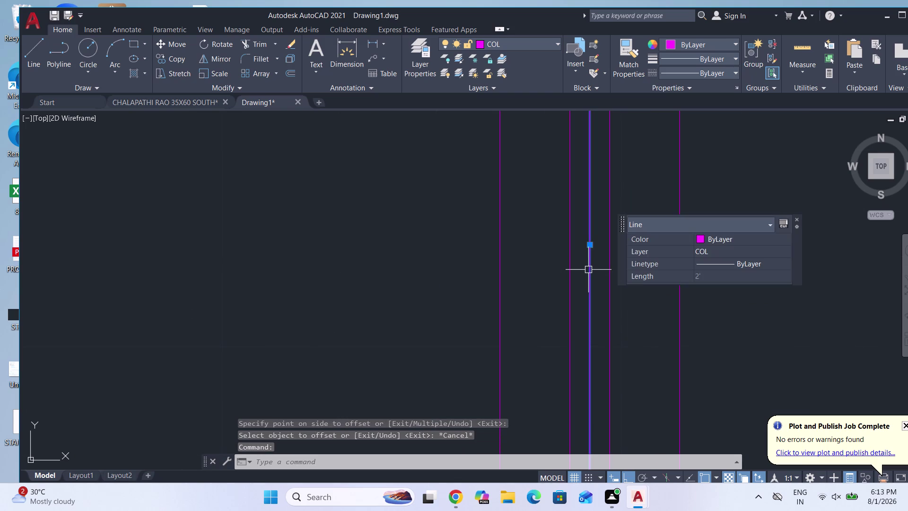
key(Escape)
scroll(down, 3)
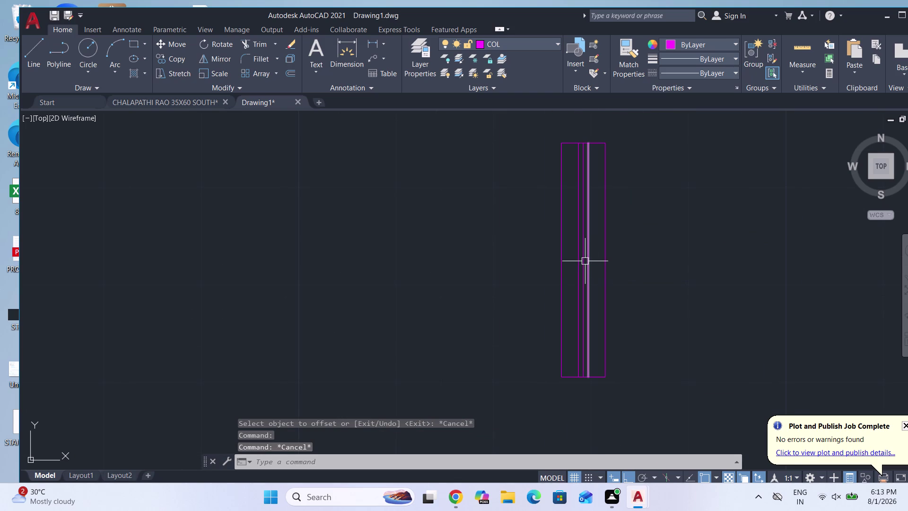
click(585, 261)
key(grave)
key(Escape)
key(Escape)
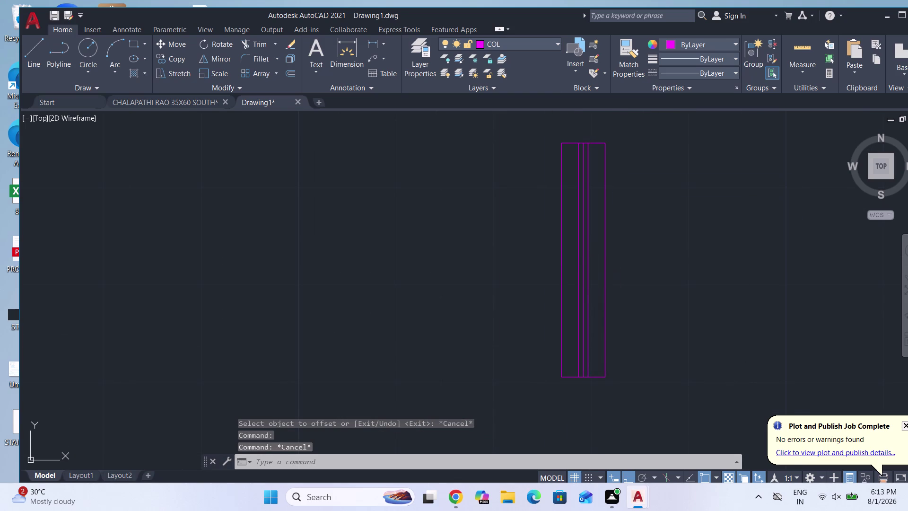
key(Escape)
scroll(up, 3)
click(584, 261)
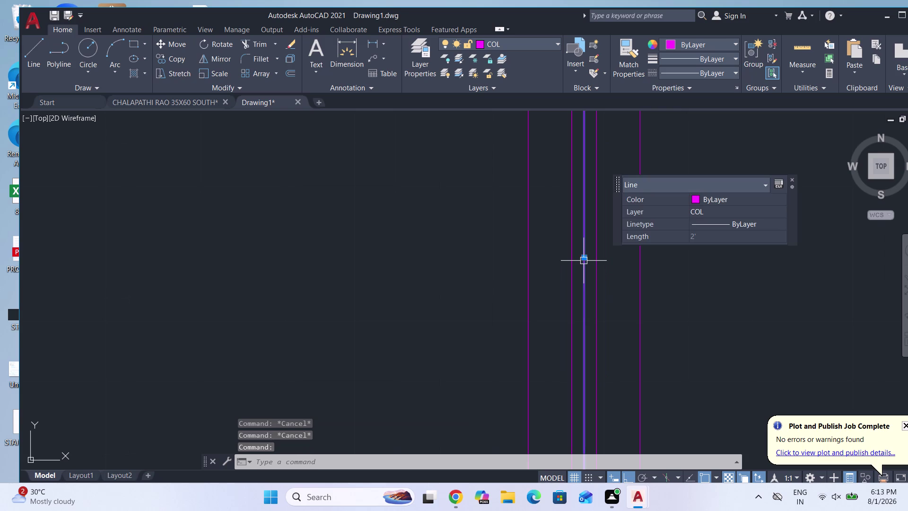
key(Delete)
scroll(down, 3)
click(614, 411)
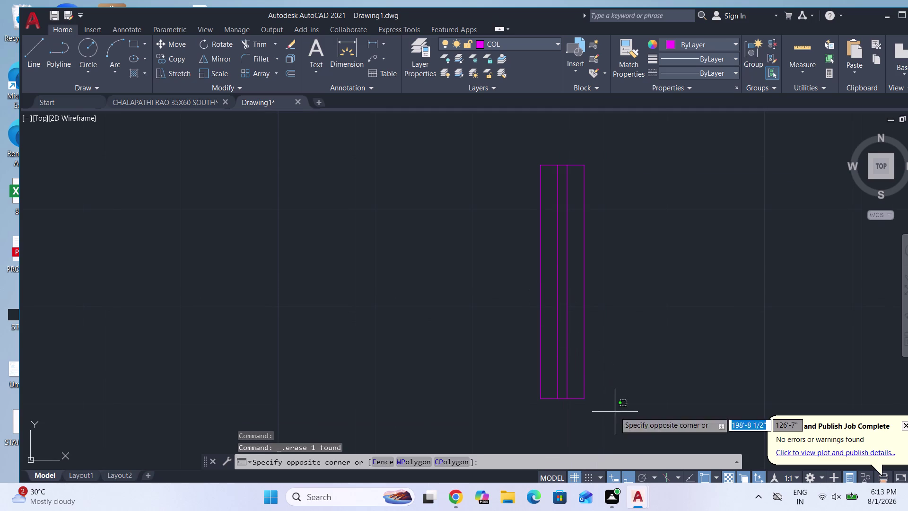
click(516, 154)
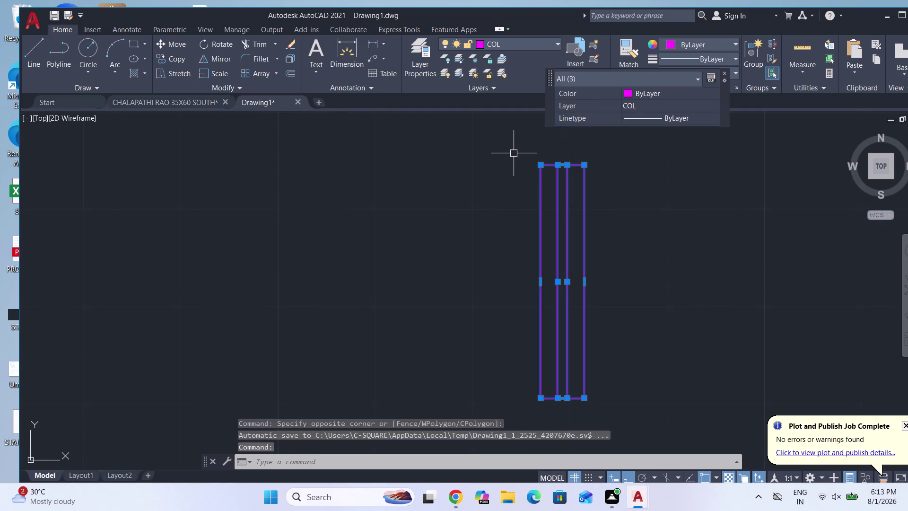
Move the three pieces onto the WINDOWS layer and group them.
click(523, 44)
click(513, 186)
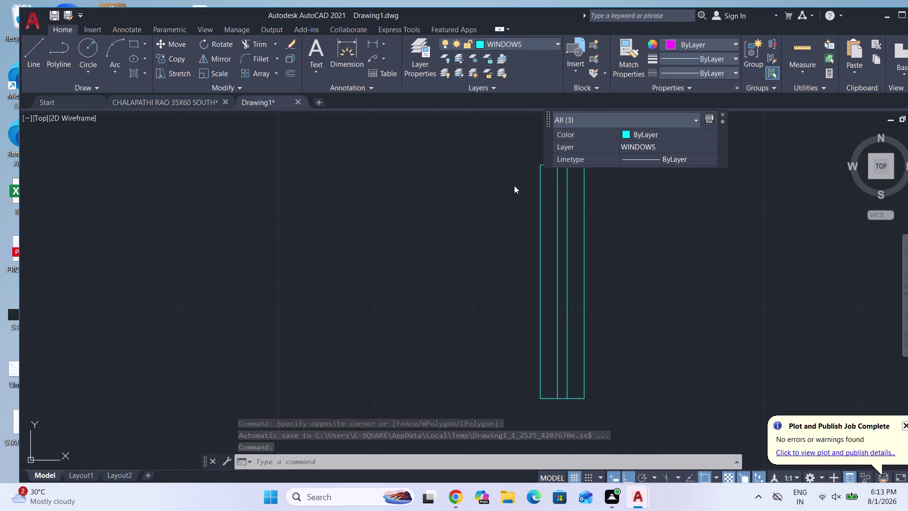
key(g)
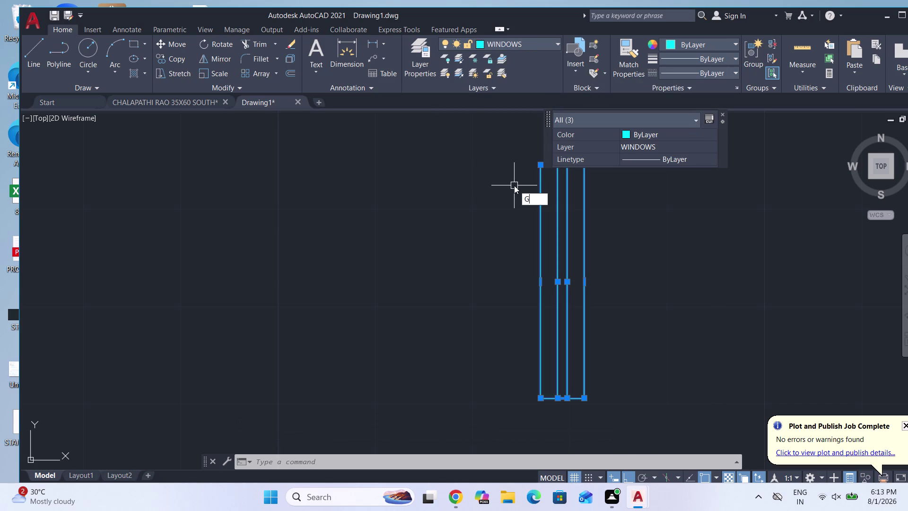
key(Return)
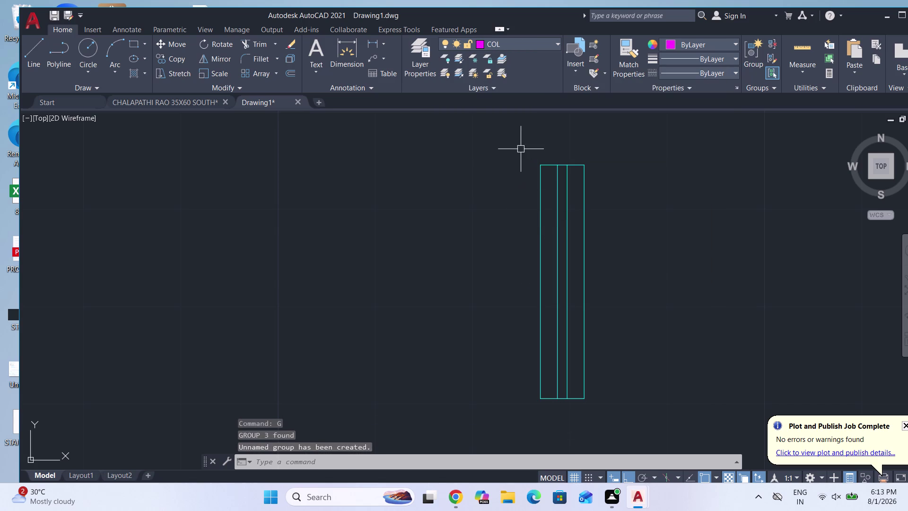
click(520, 149)
click(622, 429)
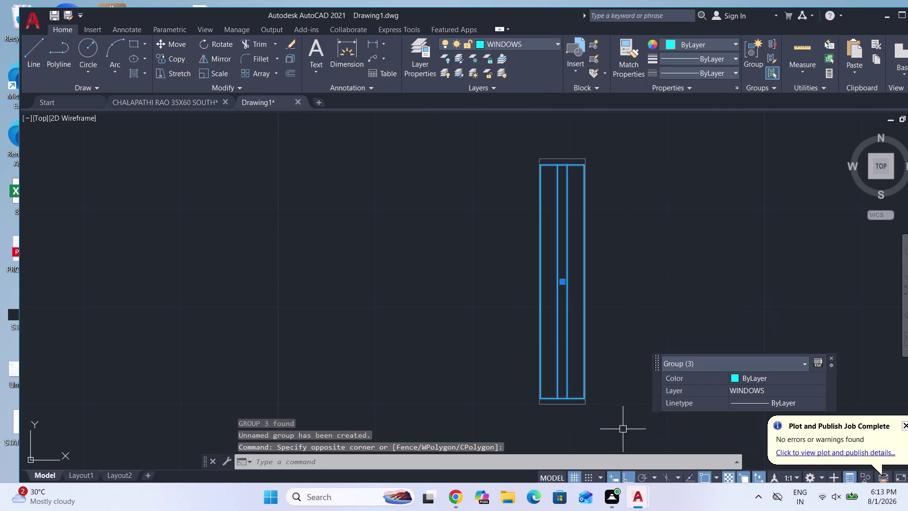
Cancel the duplicate-group attempt and reselect the window group.
key(Return)
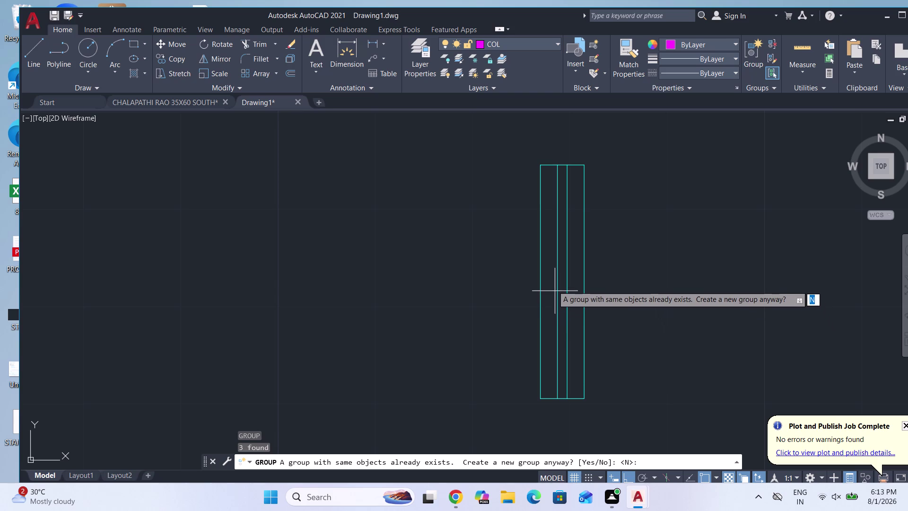
click(546, 284)
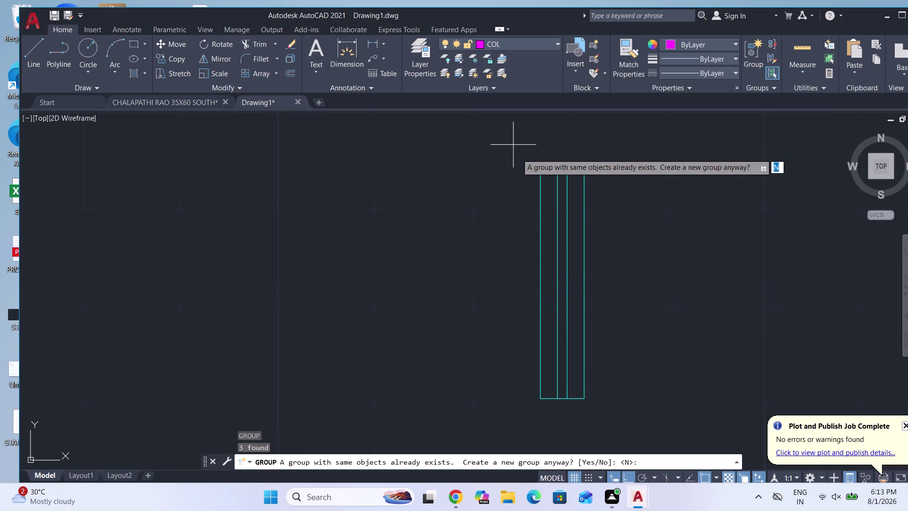
click(519, 154)
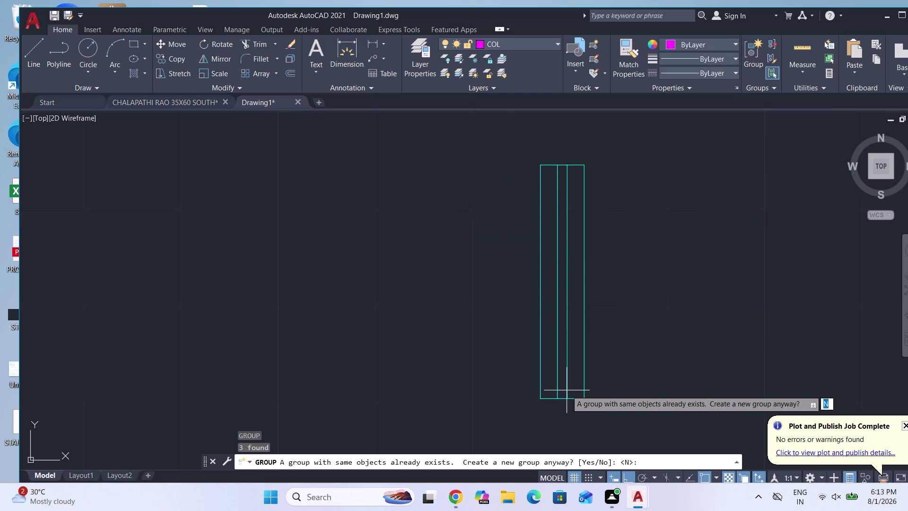
key(Escape)
key(Escape)
click(557, 287)
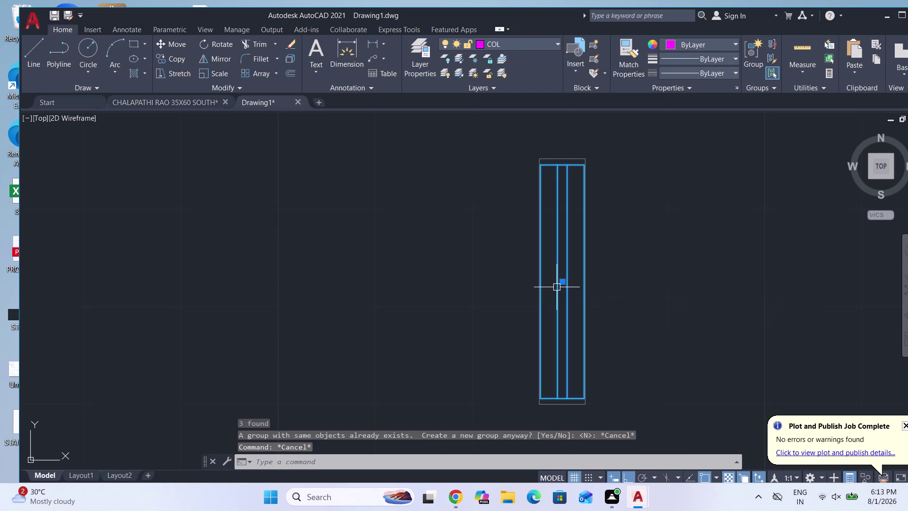
key(Escape)
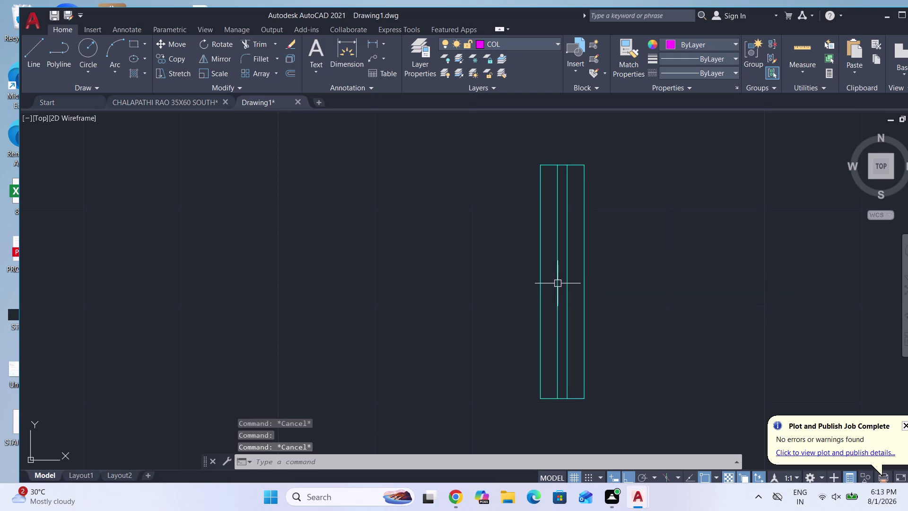
click(555, 282)
scroll(down, 3)
scroll(down, 3)
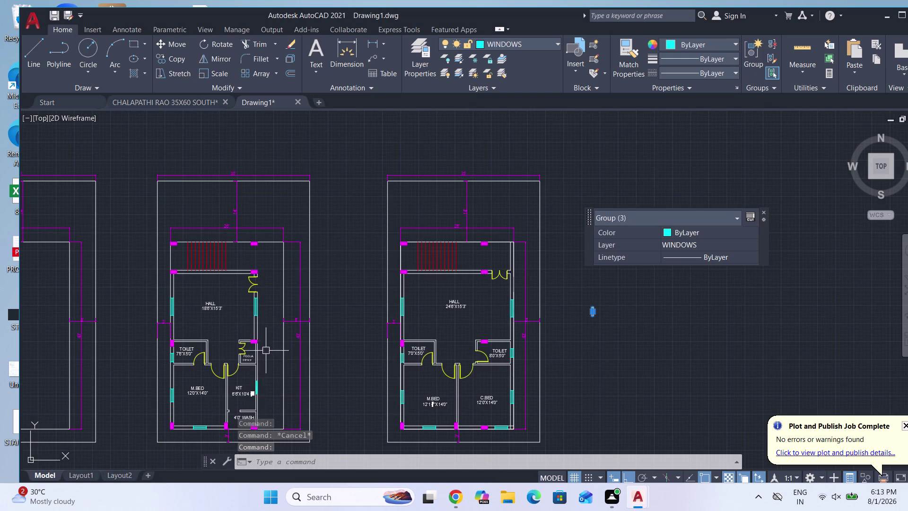
scroll(up, 3)
scroll(down, 3)
scroll(down, 3)
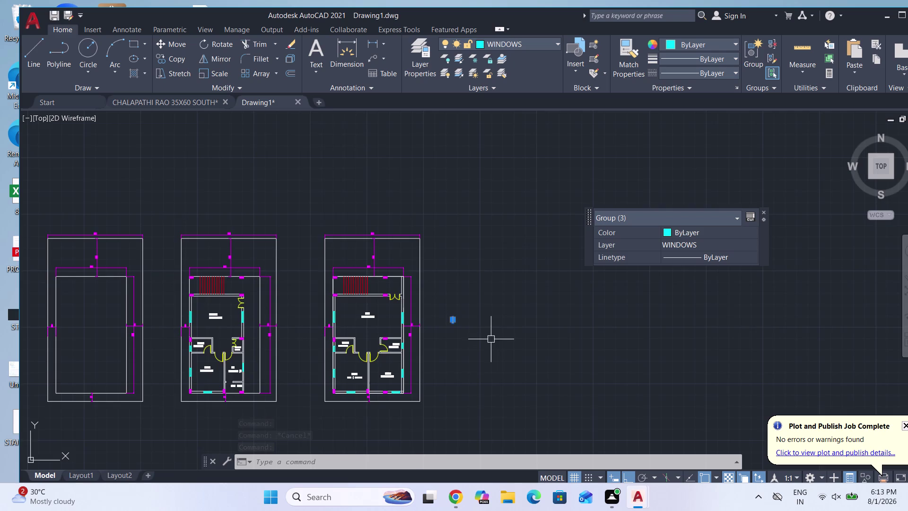
scroll(up, 3)
Copy the grouped window onto the POOJA room wall.
text(CO)
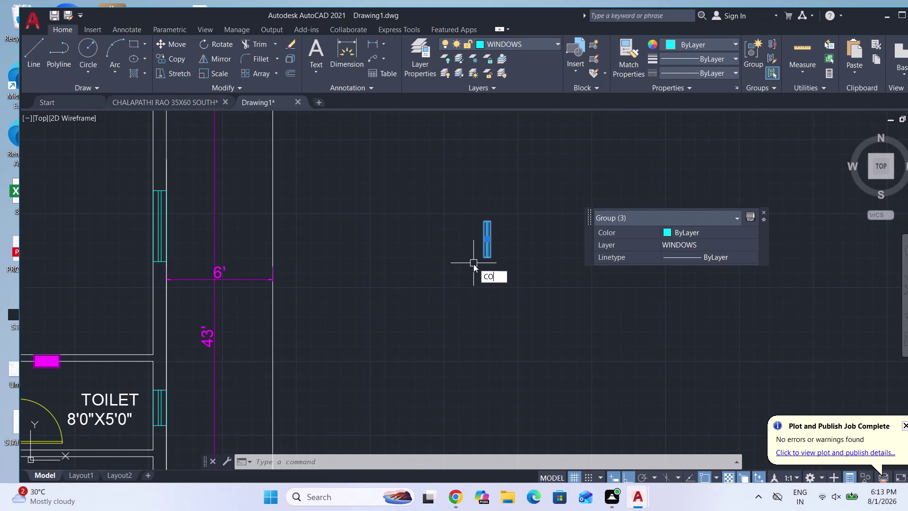
key(Return)
scroll(up, 3)
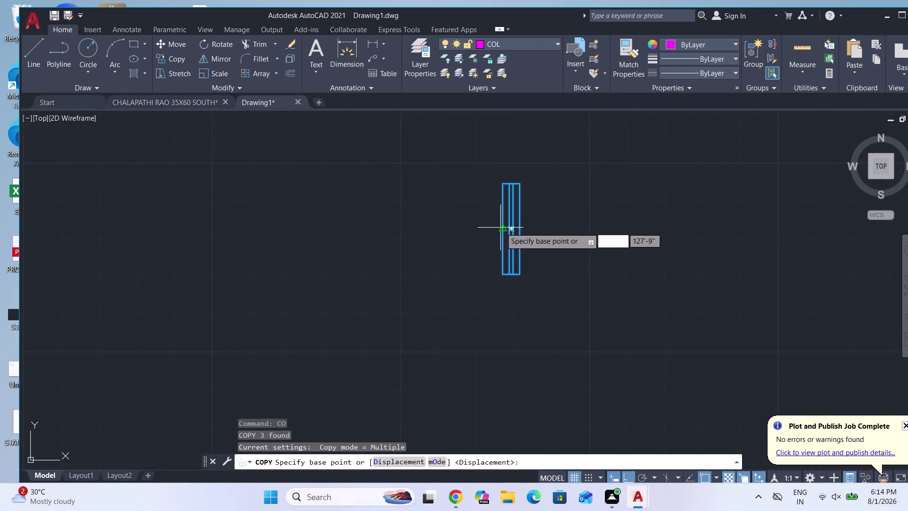
click(503, 226)
scroll(down, 3)
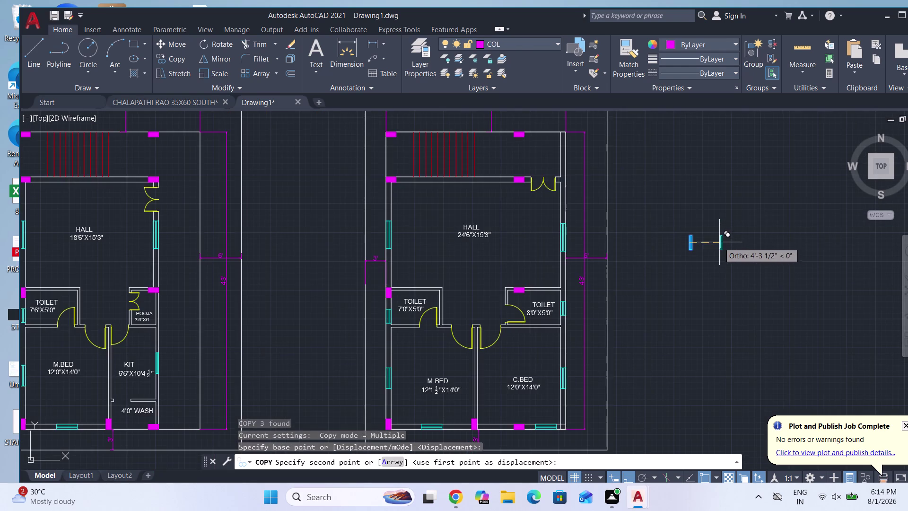
scroll(down, 3)
scroll(up, 3)
scroll(up, 3)
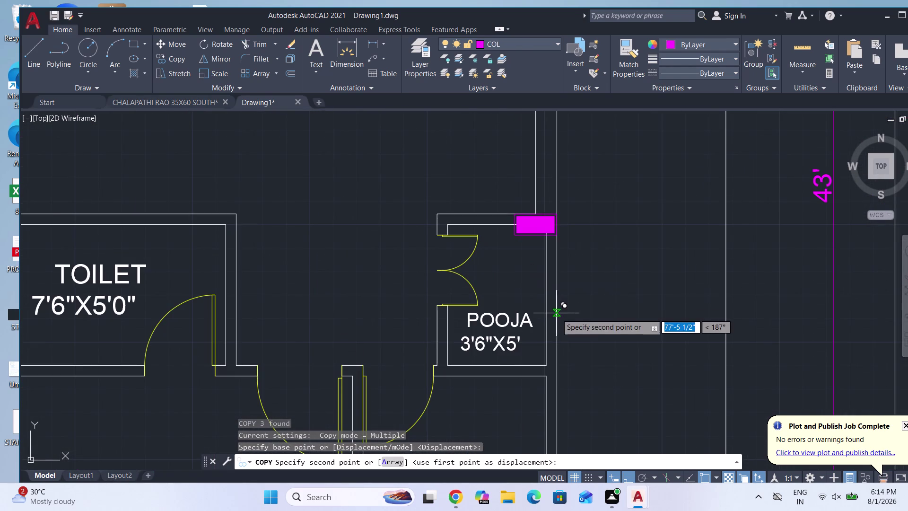
click(546, 294)
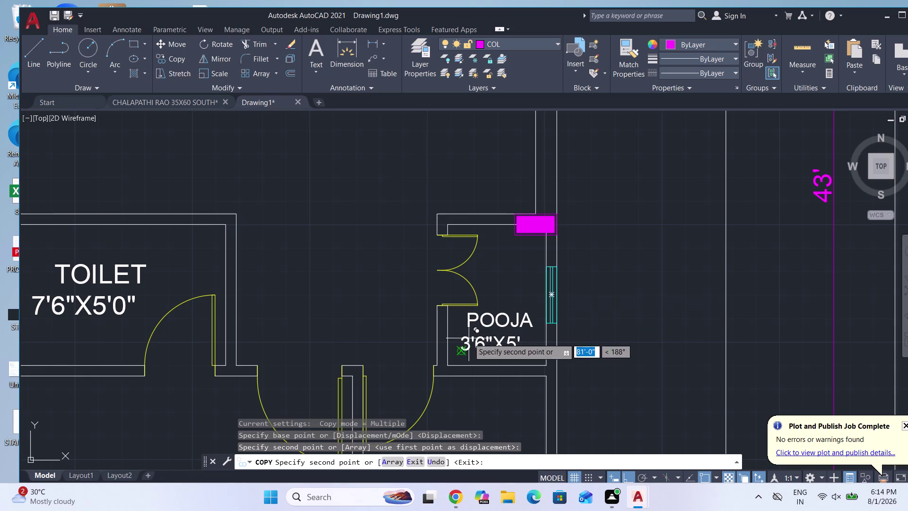
scroll(down, 3)
Erase the three stray objects with a window selection and zoom out to all plots.
key(Escape)
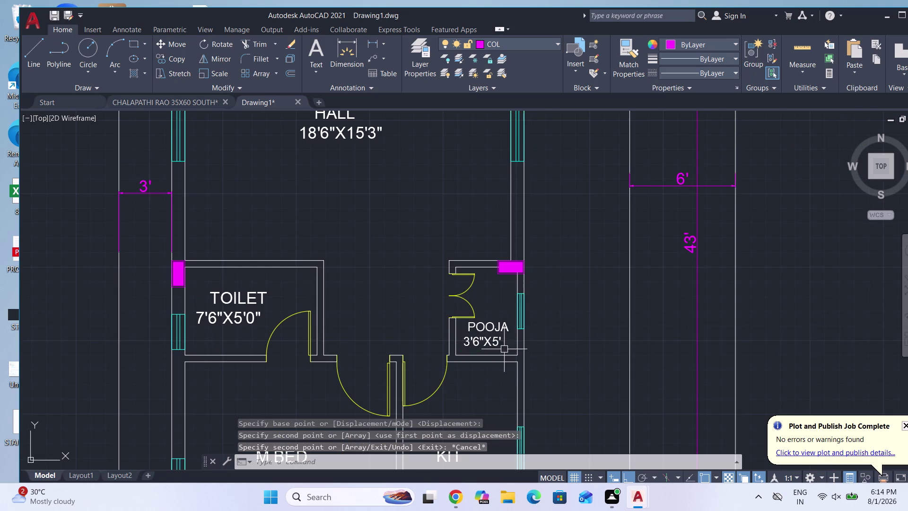
scroll(down, 3)
scroll(down, 3)
scroll(up, 3)
click(710, 333)
click(687, 284)
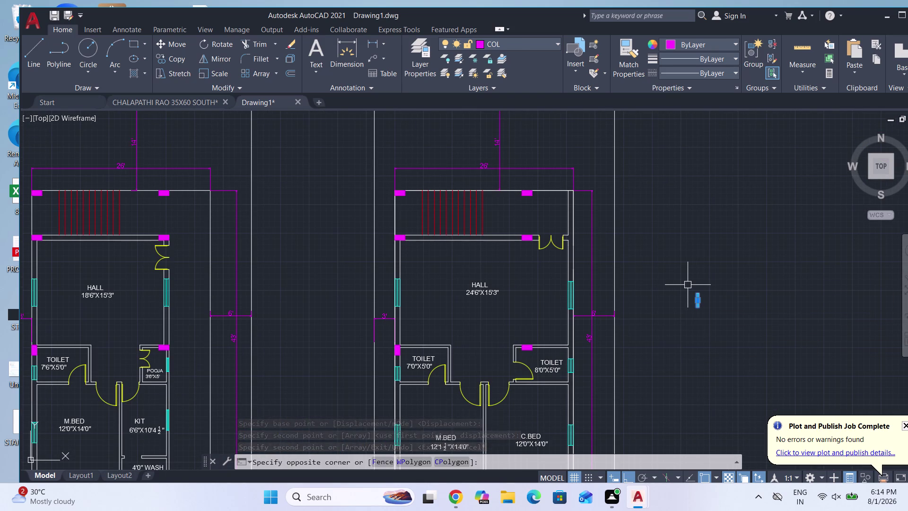
key(Delete)
scroll(down, 3)
scroll(up, 3)
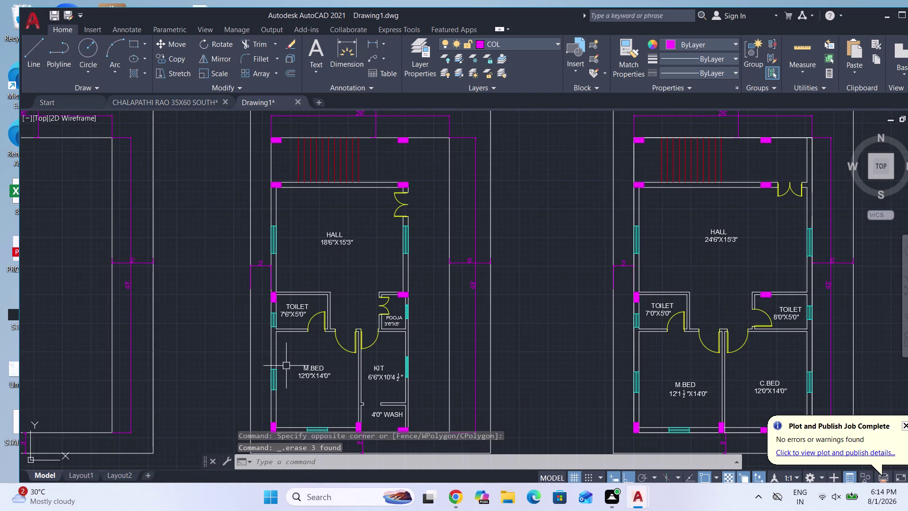
scroll(down, 3)
scroll(down, 3)
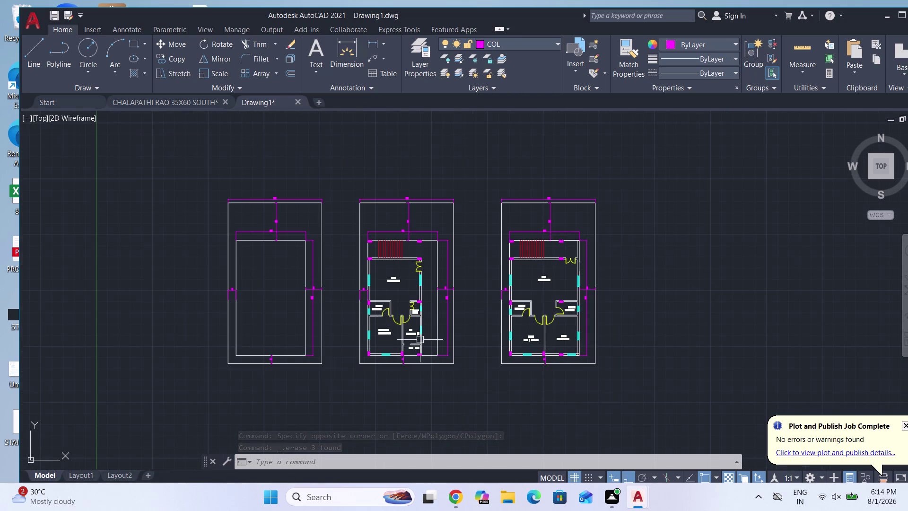
scroll(up, 3)
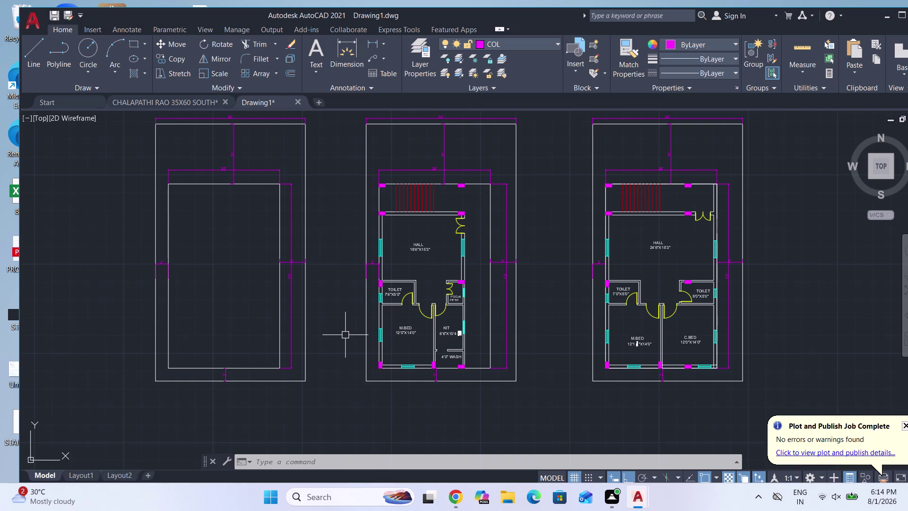
Draw a multiline text box below the left plot with 1'-6" text height.
key(m)
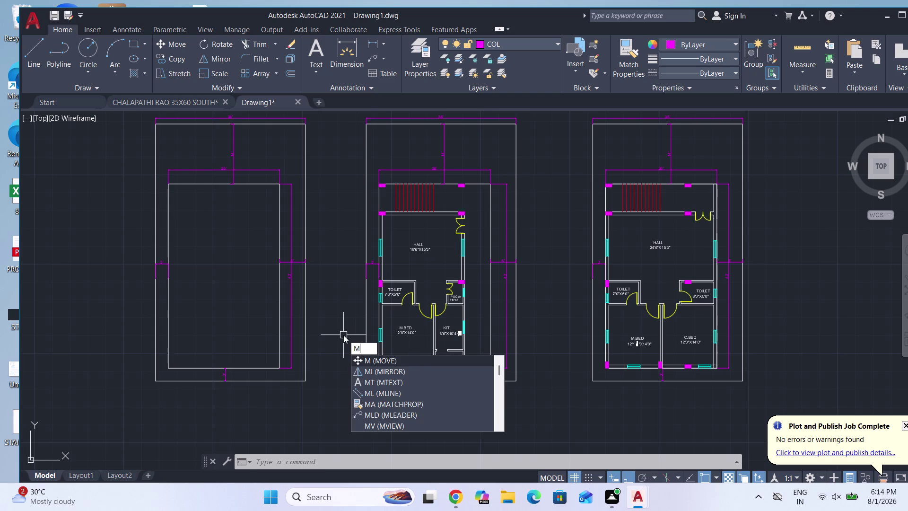
key(t)
key(Return)
scroll(down, 3)
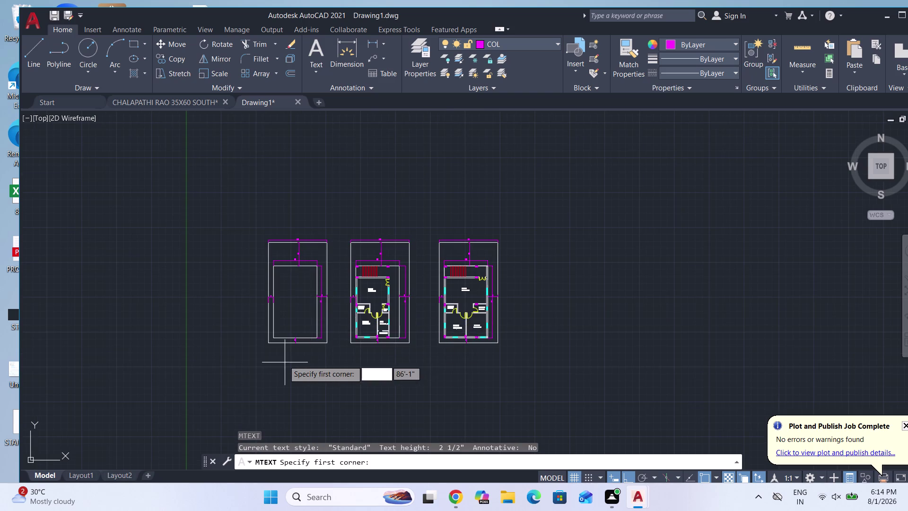
scroll(up, 3)
scroll(up, 3)
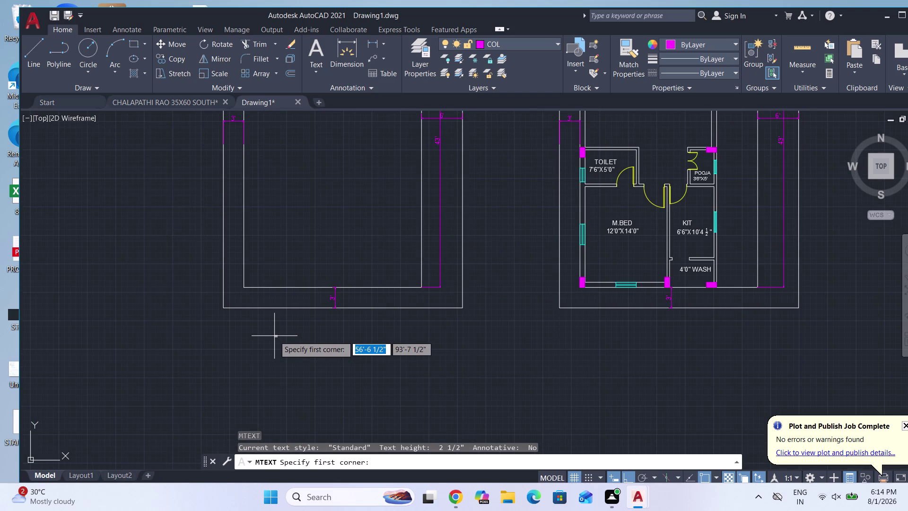
click(269, 332)
click(385, 348)
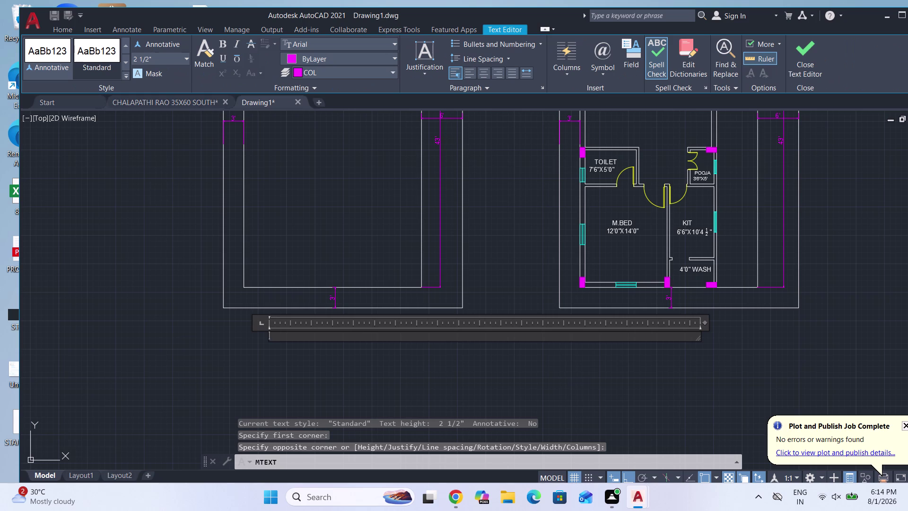
click(167, 59)
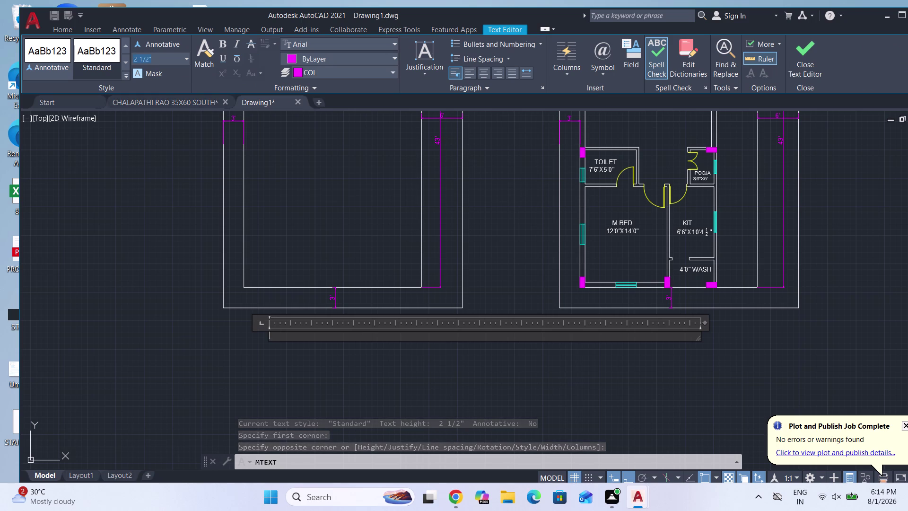
text(1.5')
key(Return)
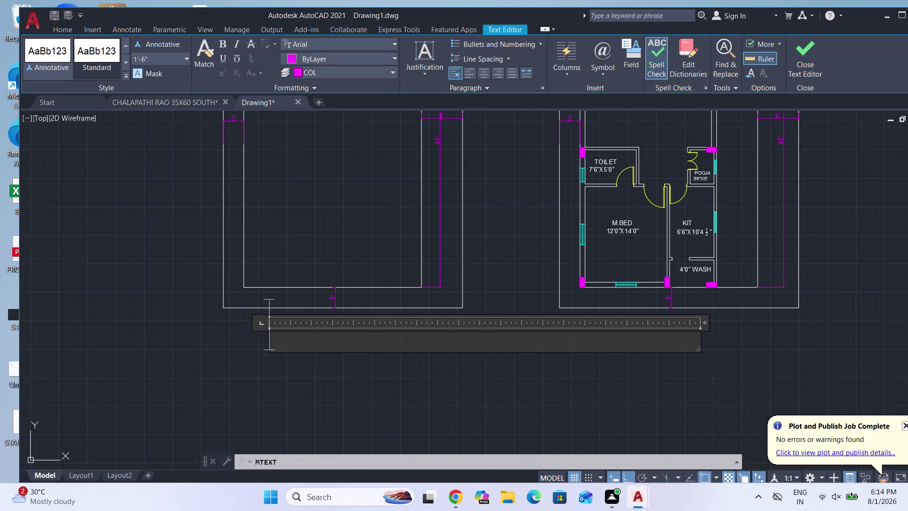
Type the label 30' SOUTH ROAD and close the Text Editor.
text(30)
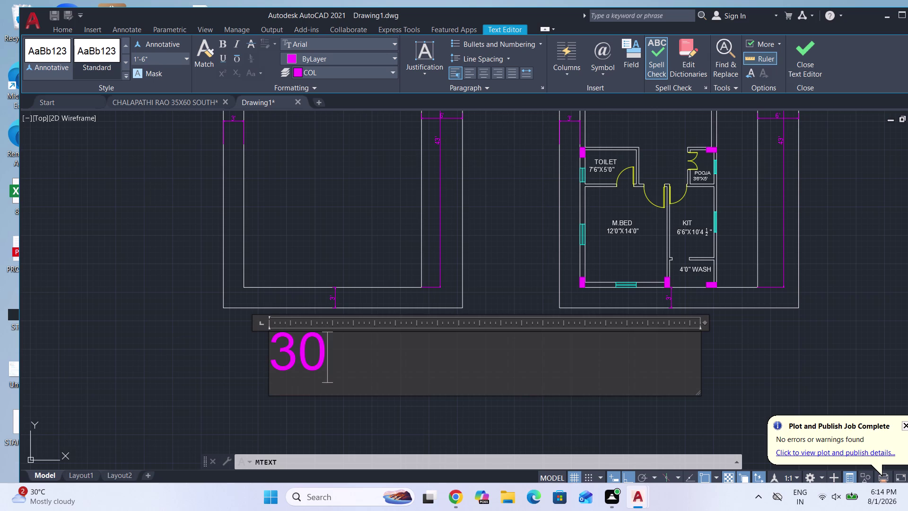
text(,)
key(space)
key(BackSpace)
key(BackSpace)
text(')
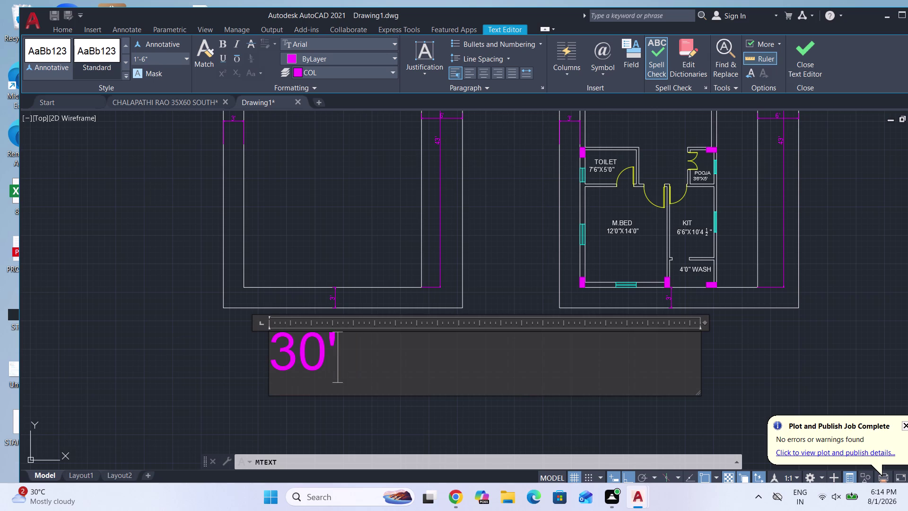
key(space)
text(SP)
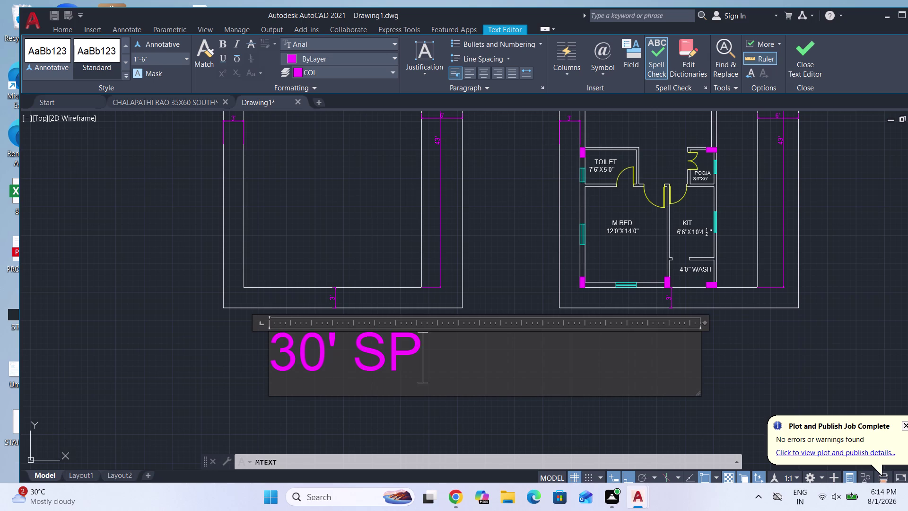
key(BackSpace)
text(OUTH)
key(space)
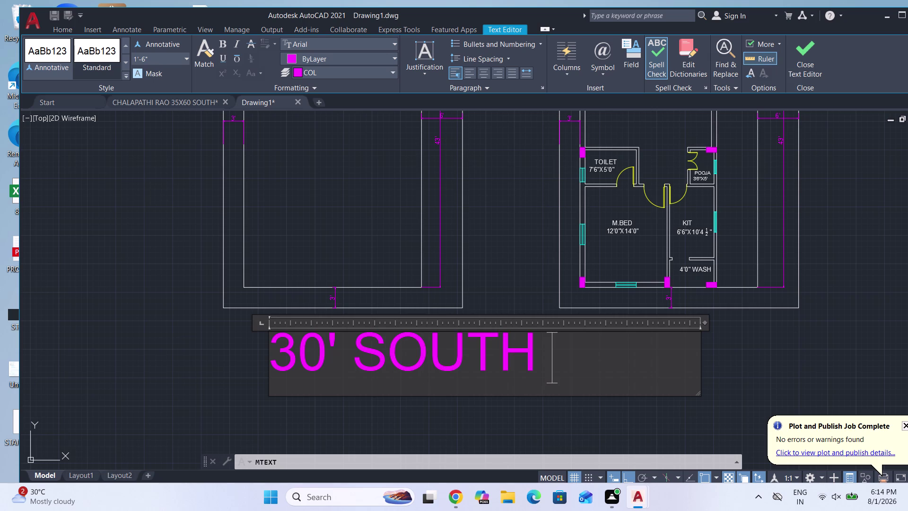
text(RP)
key(BackSpace)
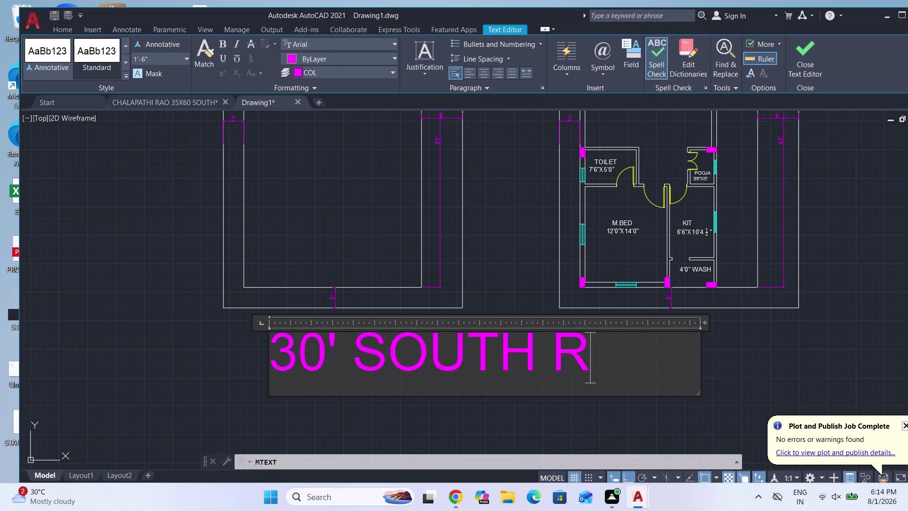
text(OAD)
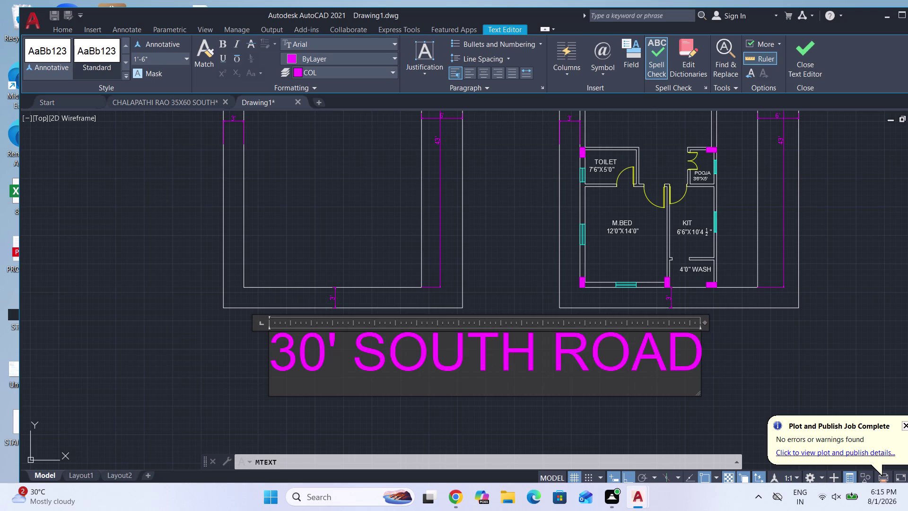
key(Escape)
key(Return)
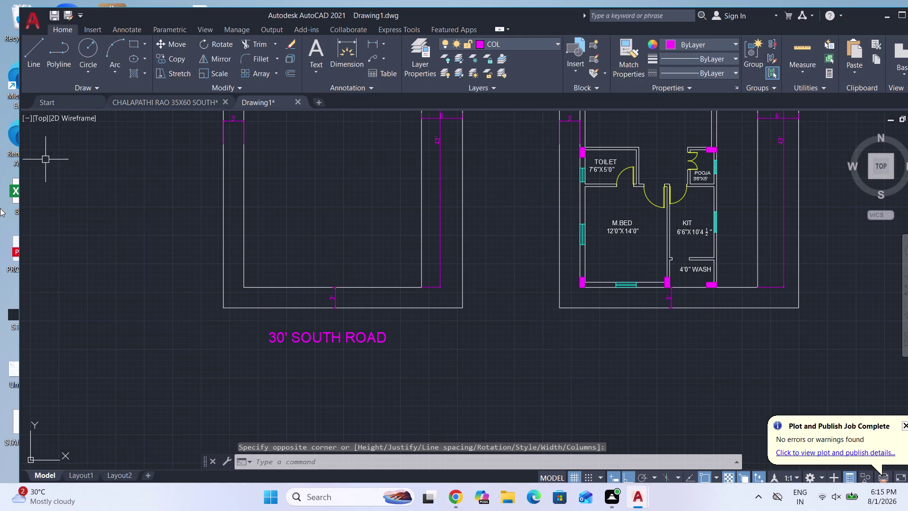
Move the 30' SOUTH ROAD label onto the TEXT layer.
click(338, 340)
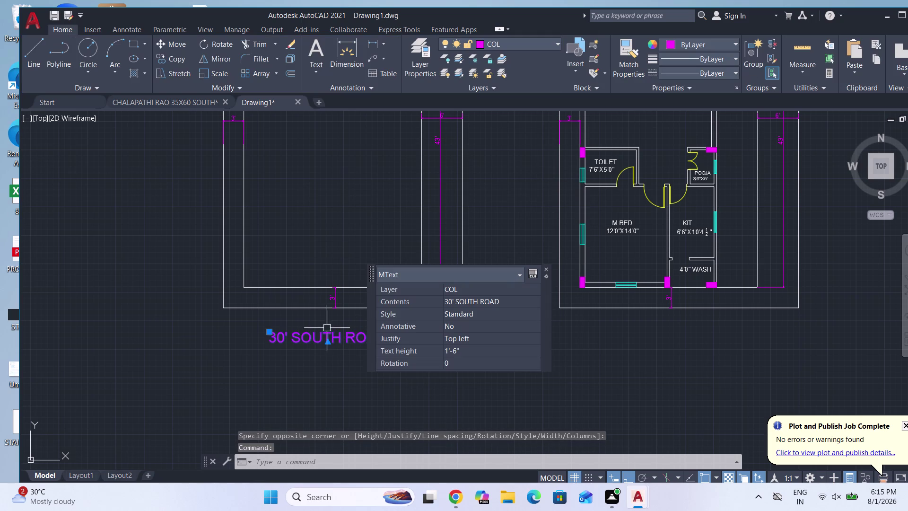
click(550, 42)
click(505, 158)
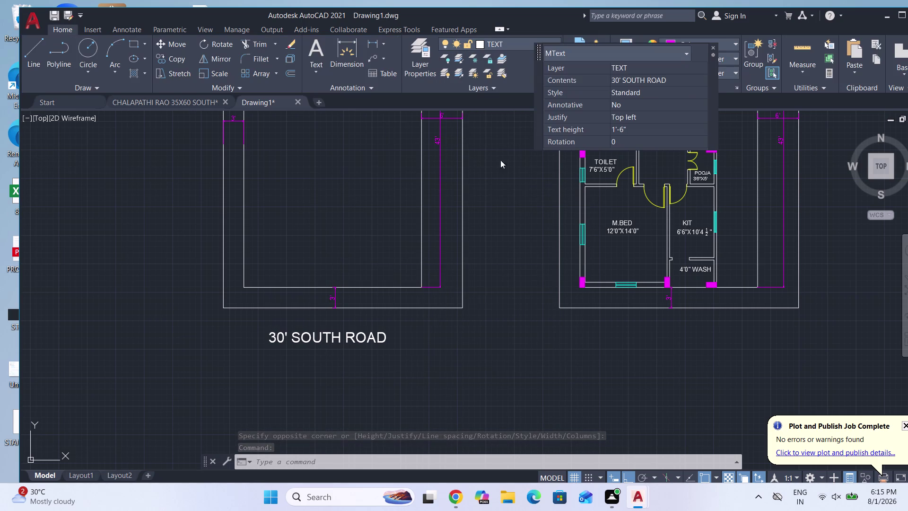
key(Escape)
Copy the road label beneath the middle and right floor plans.
click(316, 345)
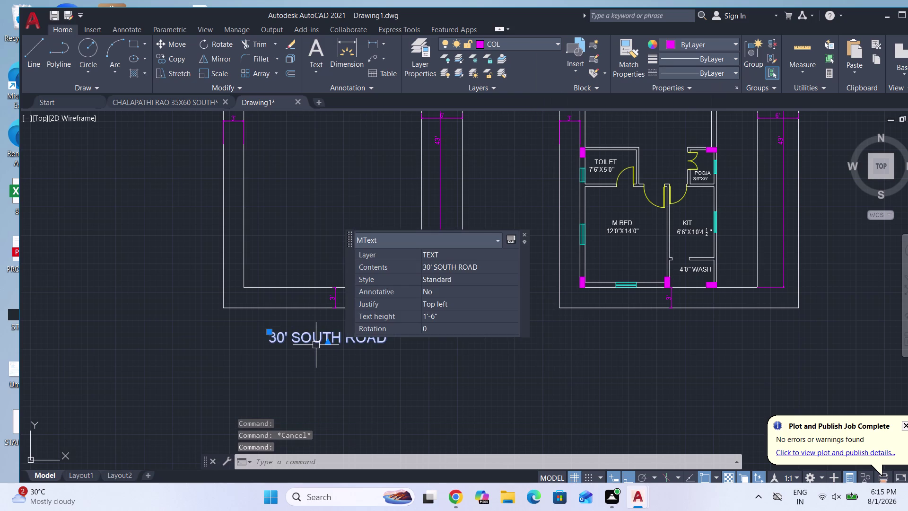
text(CO)
key(Return)
click(316, 344)
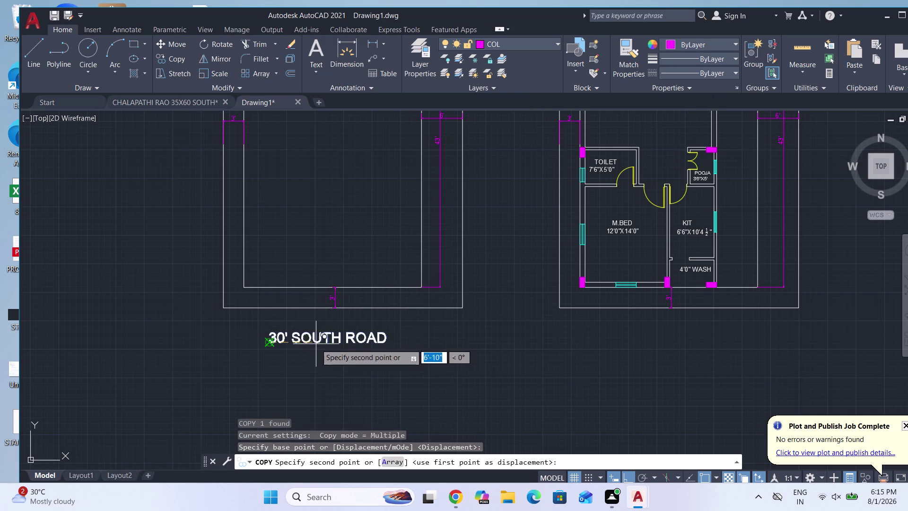
scroll(down, 3)
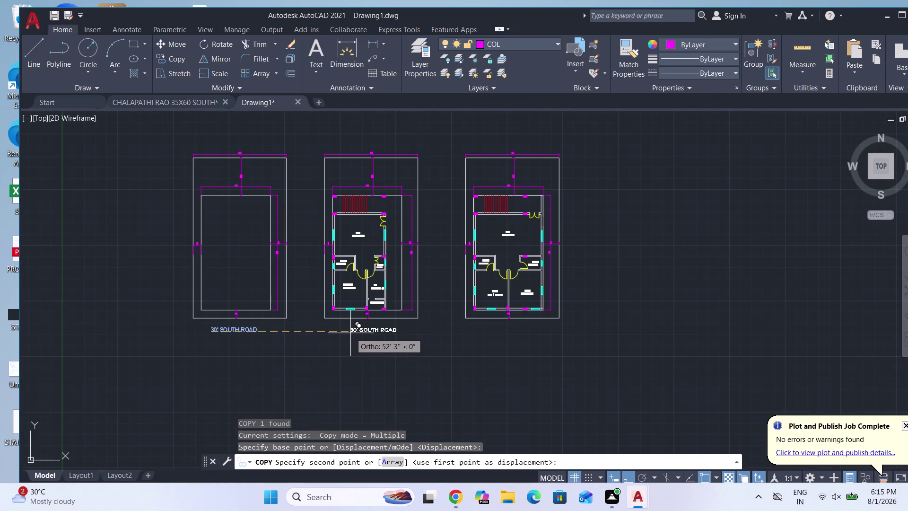
click(350, 333)
click(489, 339)
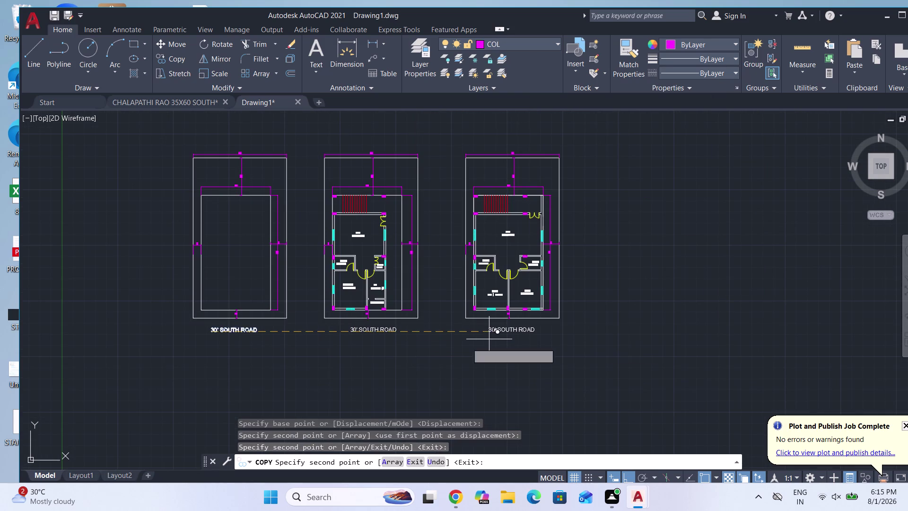
key(Escape)
scroll(up, 3)
Open the middle plan's 30' SOUTH ROAD copy in the Text Editor and move the cursor right.
double_click(358, 303)
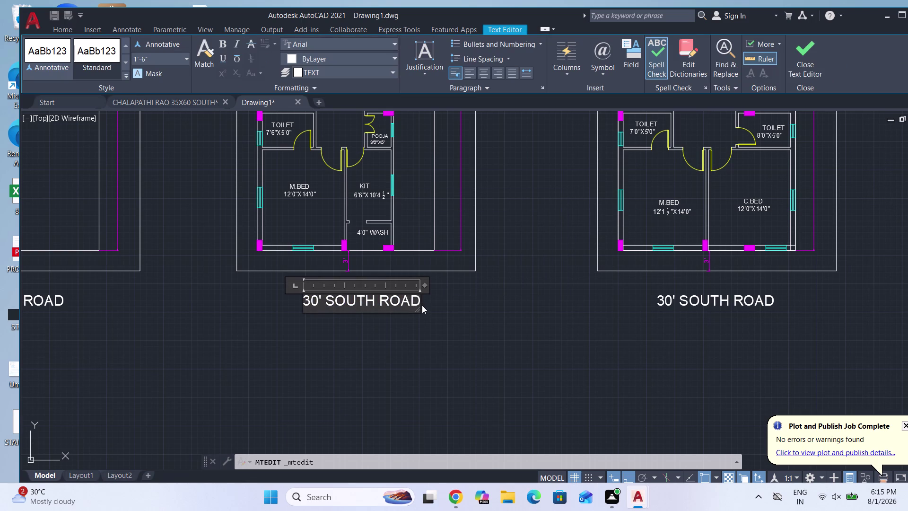
key(Right)
key(Right)
key(Right)
key(Right)
key(Right)
key(Right)
key(Right)
key(Right)
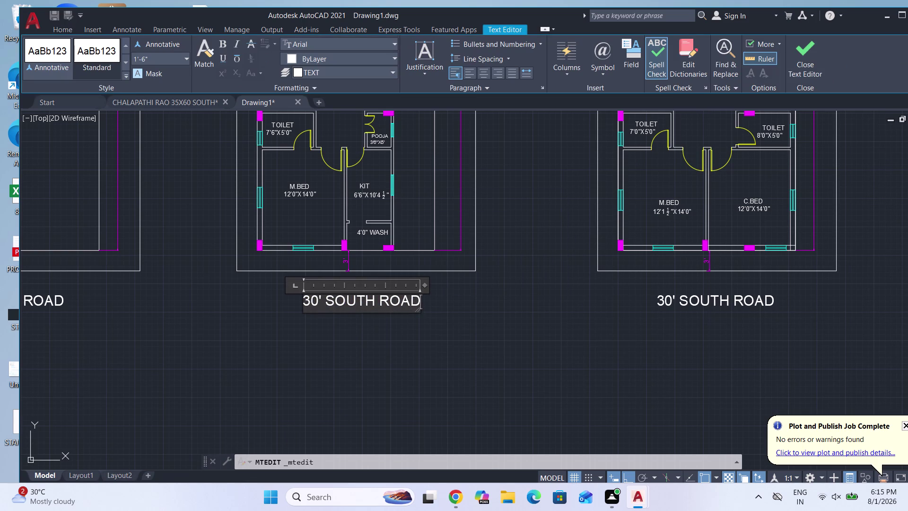